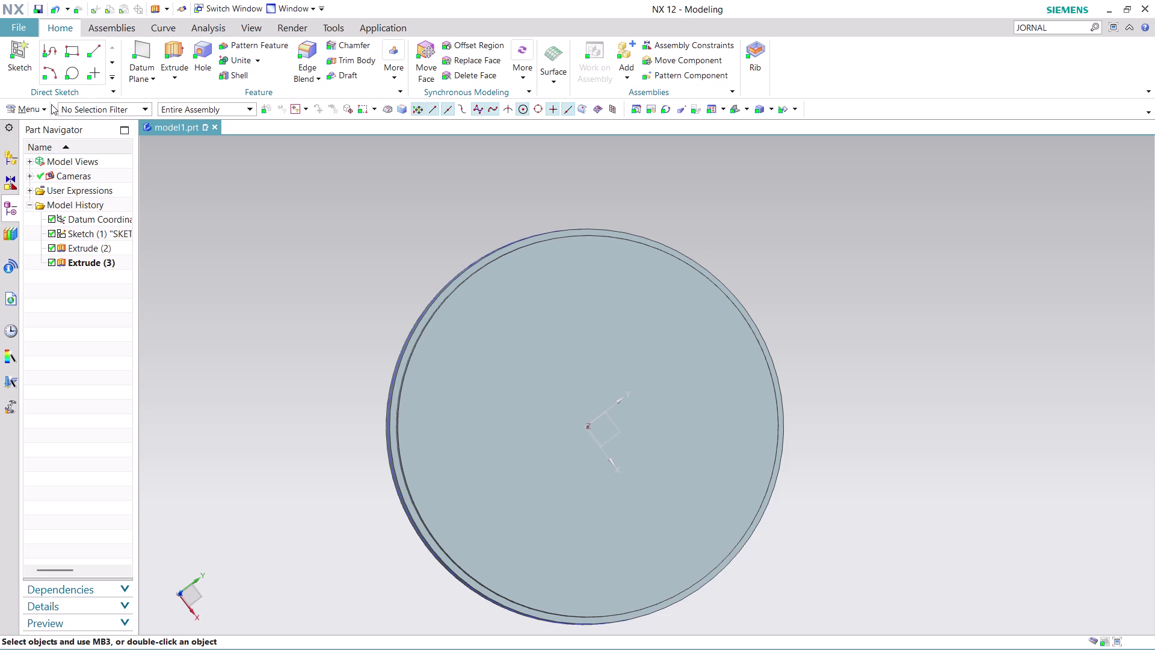
Create a sketch in task environment on the proposed plane, with its origin at the disc centre.
click(38, 110)
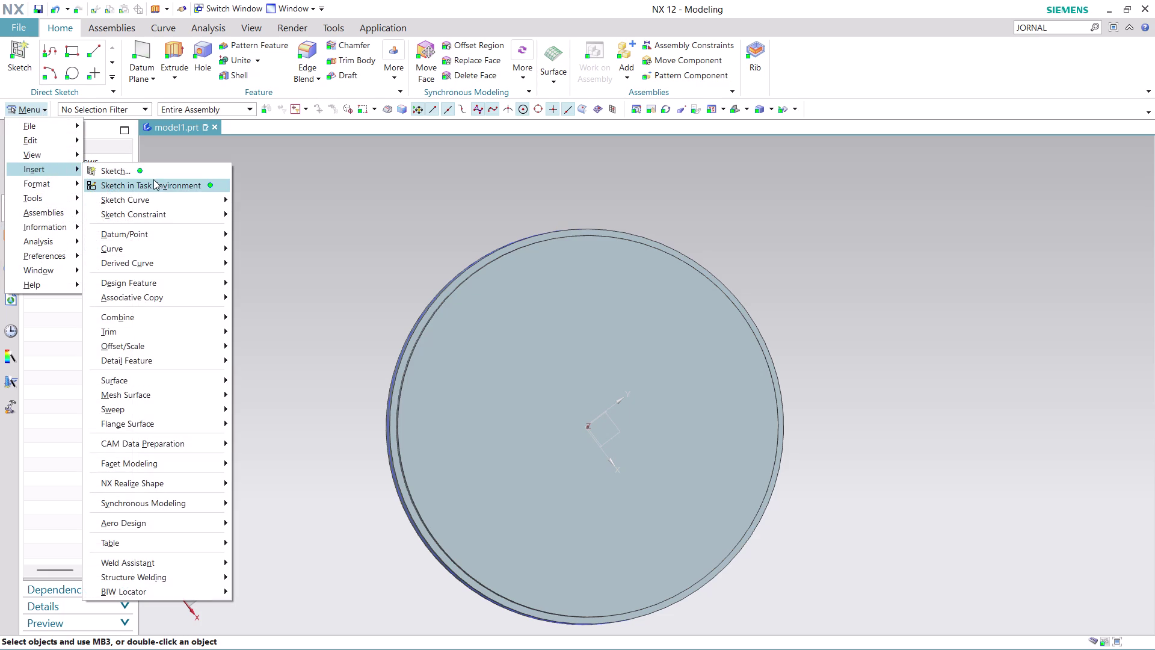
click(162, 185)
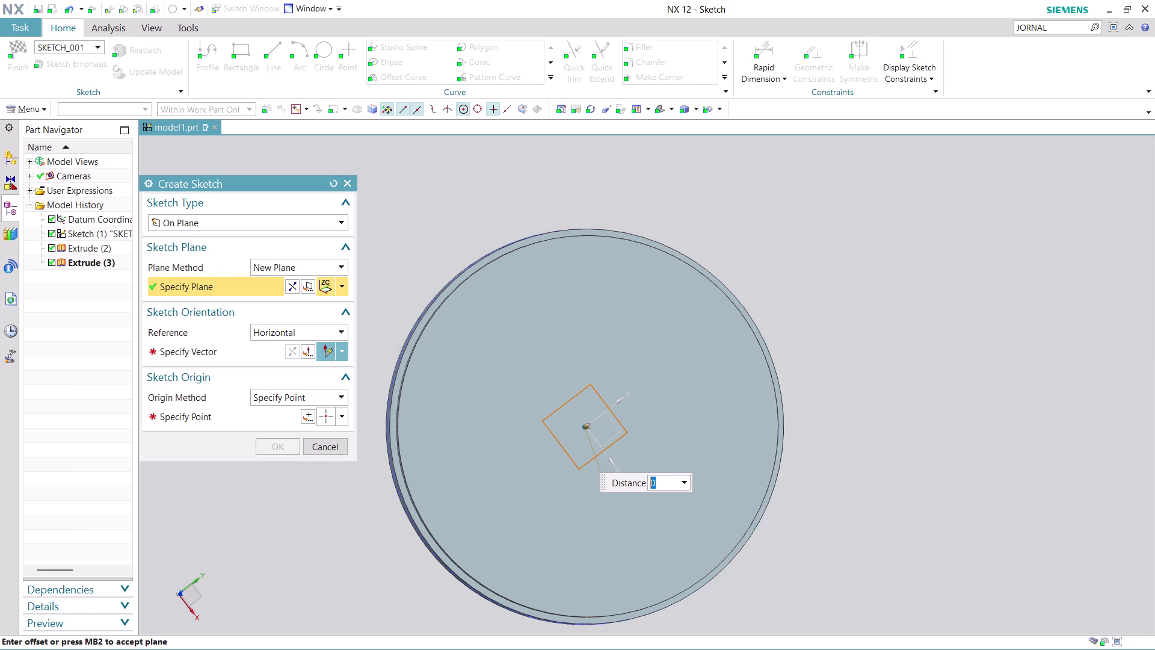
click(227, 343)
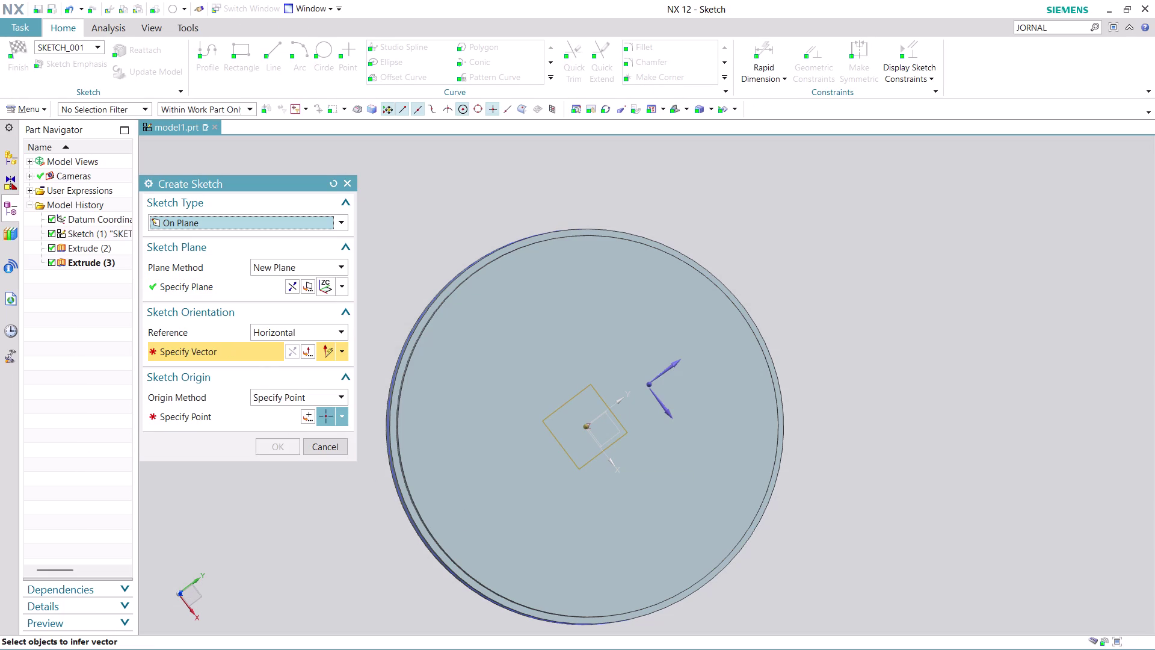
click(679, 365)
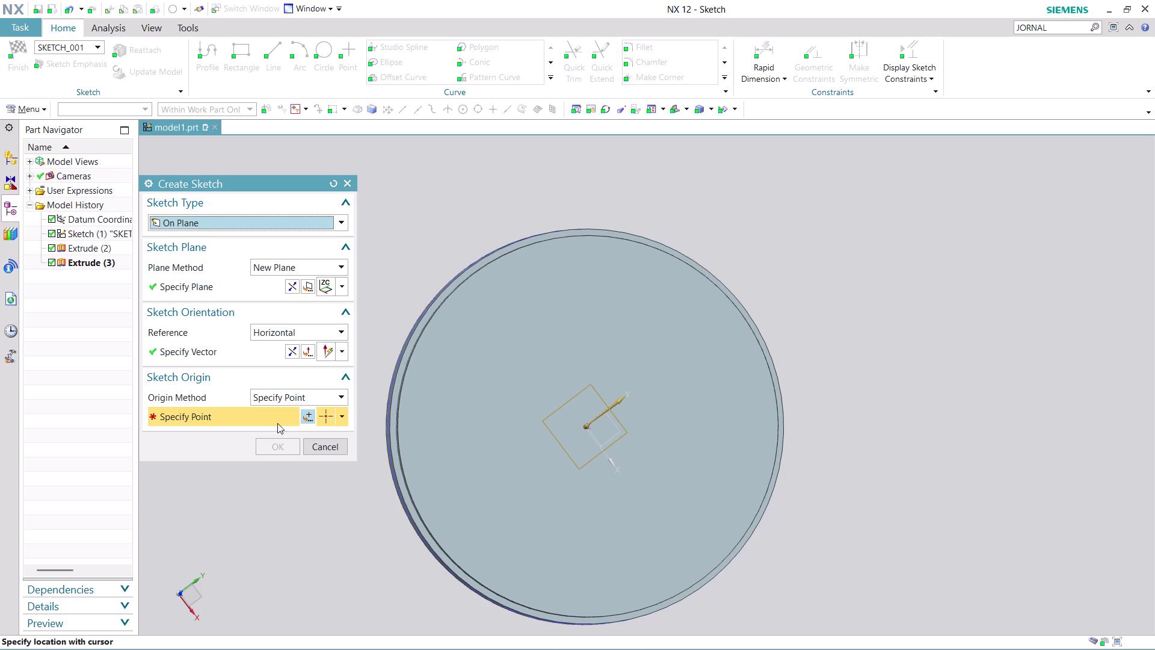
click(310, 415)
click(280, 434)
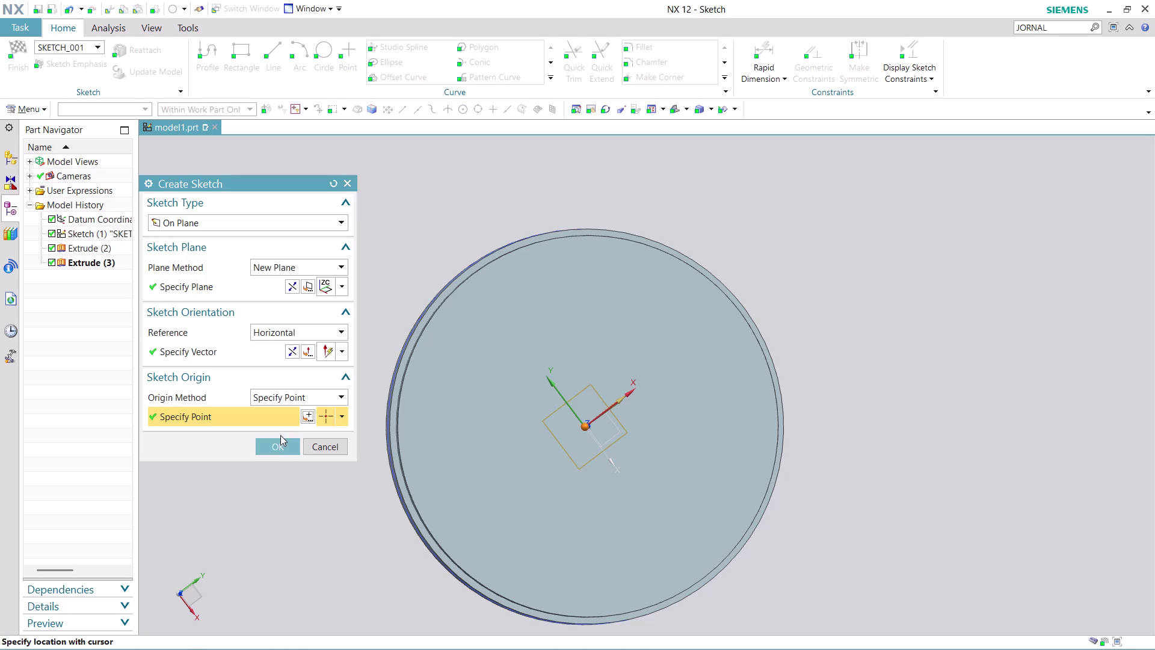
click(277, 442)
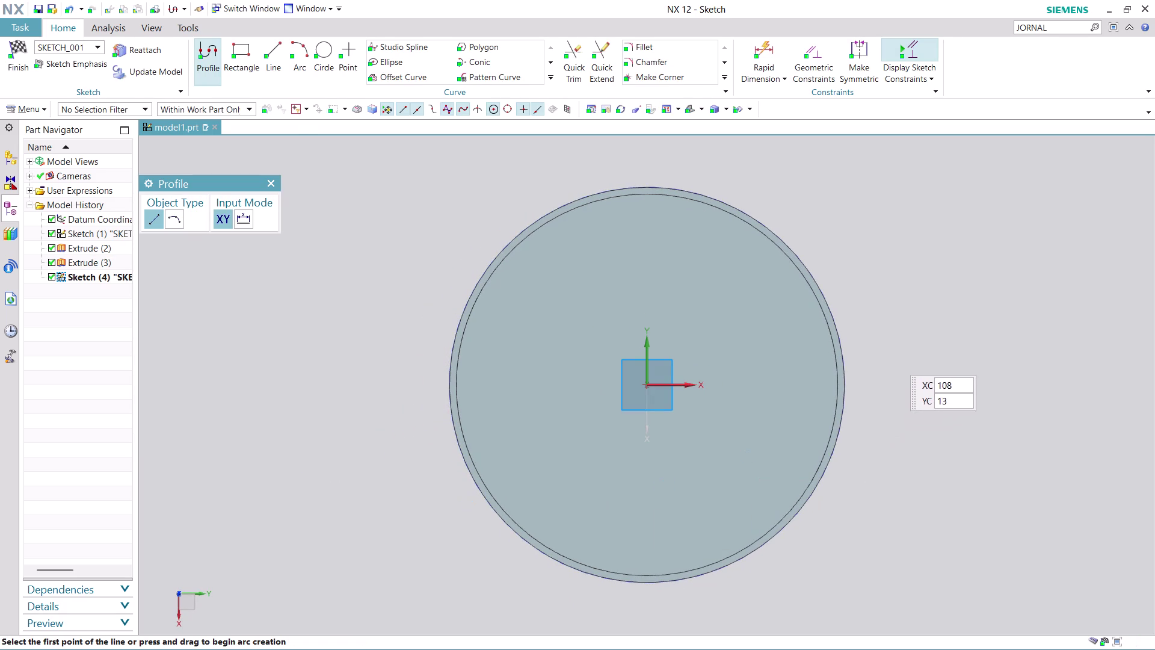
Look around the empty sketch, then finish it and return to modeling.
scroll(up, 3)
scroll(up, 3)
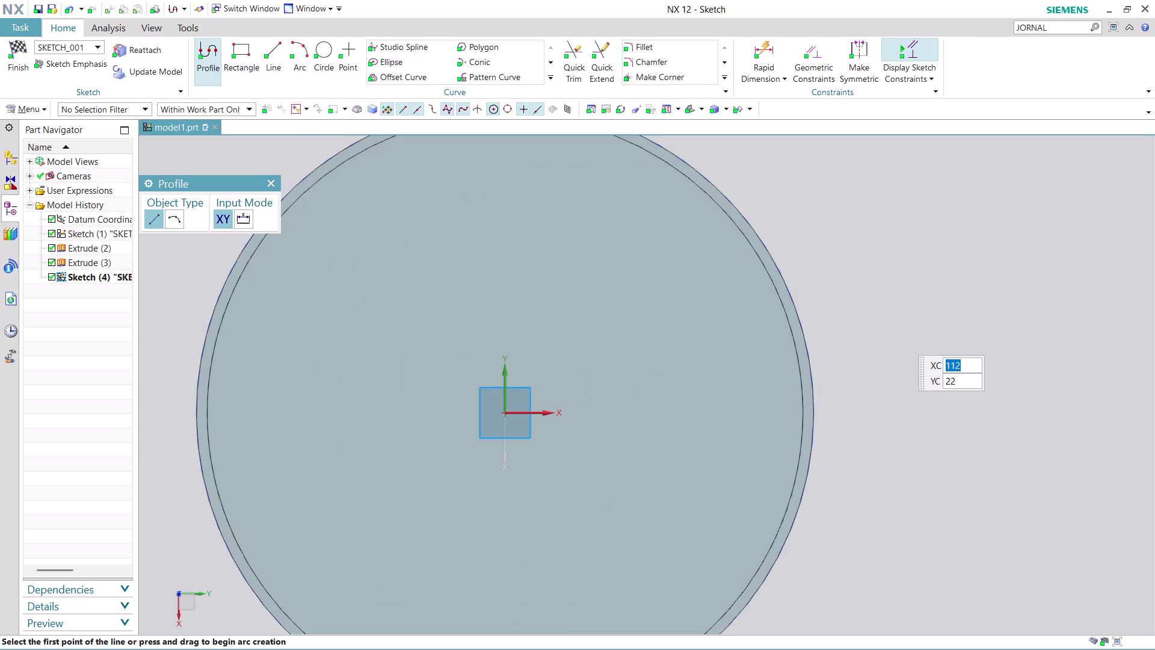
scroll(down, 3)
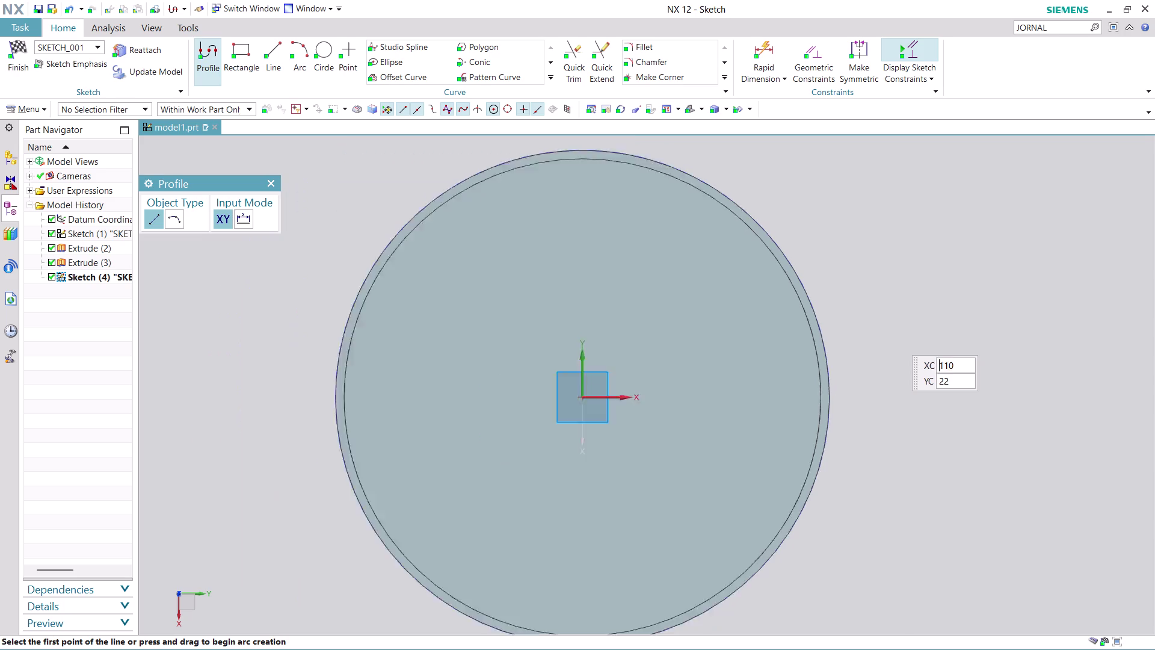
scroll(down, 3)
middle_click(907, 448)
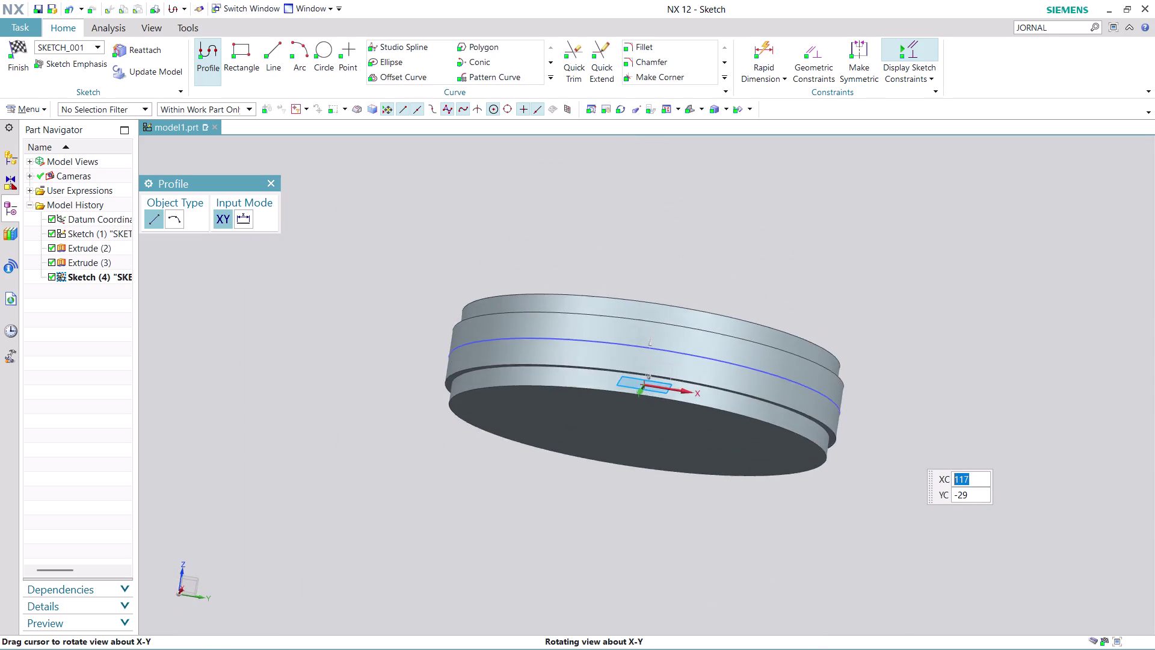
key(ctrl+z)
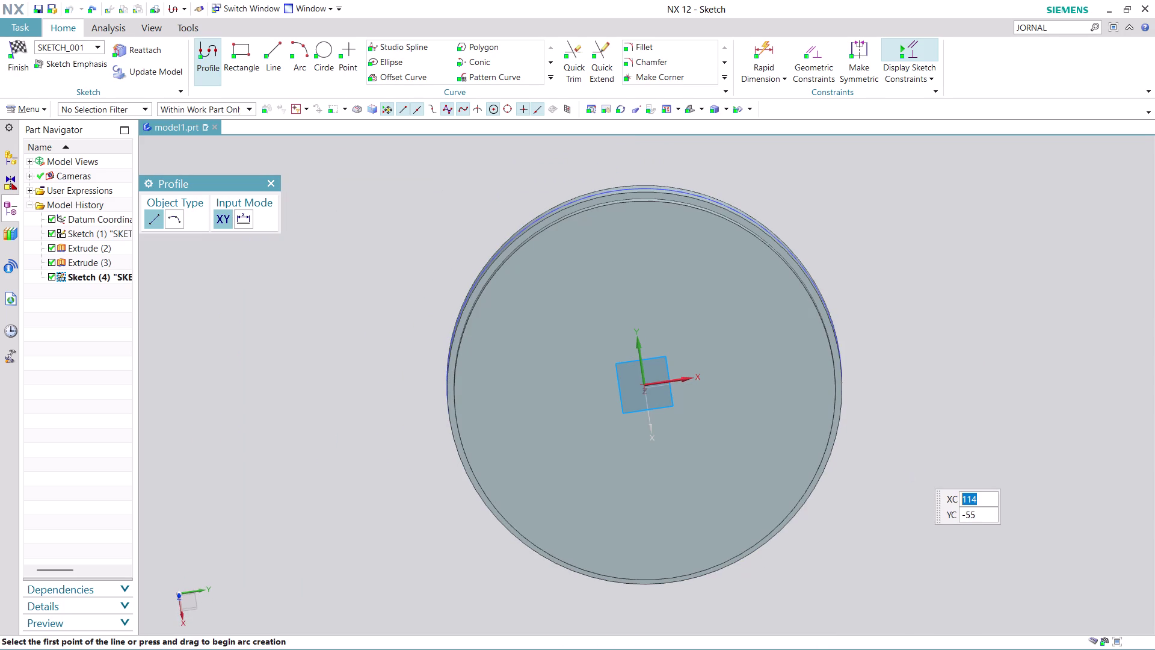
key(ctrl+z)
click(15, 68)
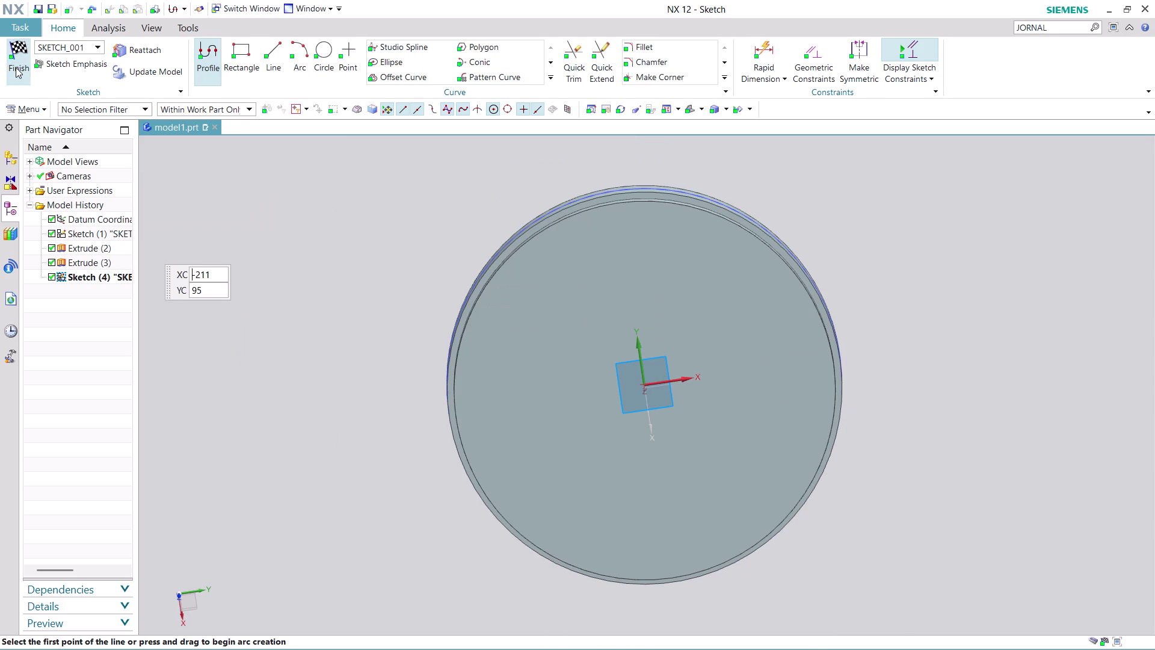
right_click(109, 282)
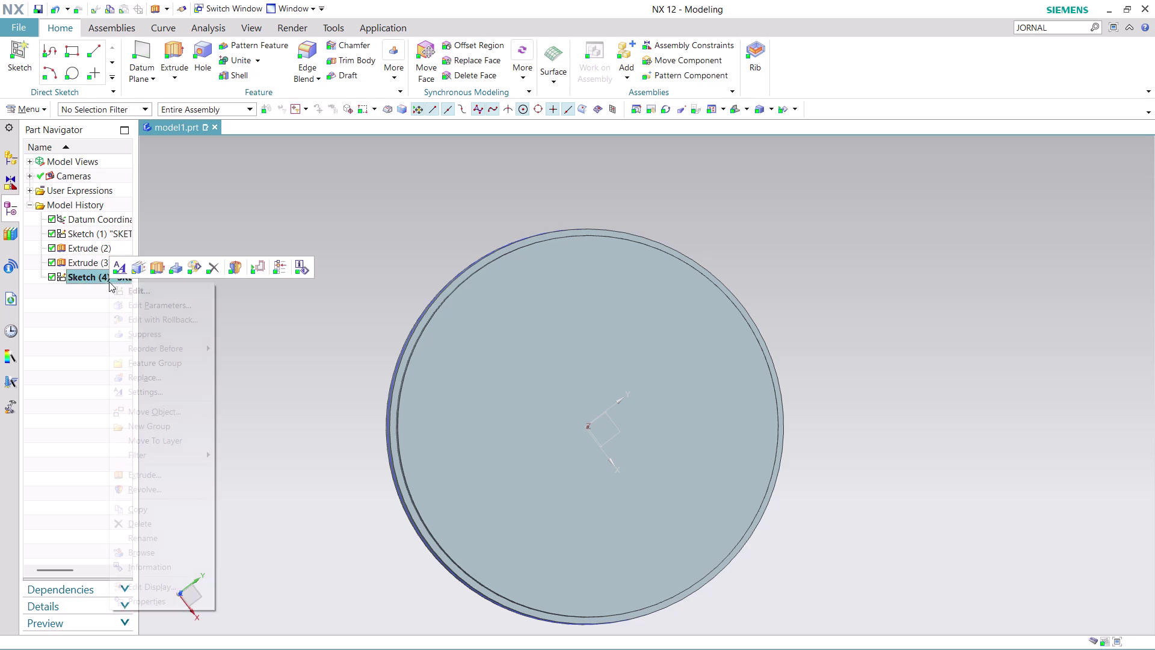
Delete the empty Sketch (4) and create a new sketch on the disc face using the Inferred plane method.
click(153, 519)
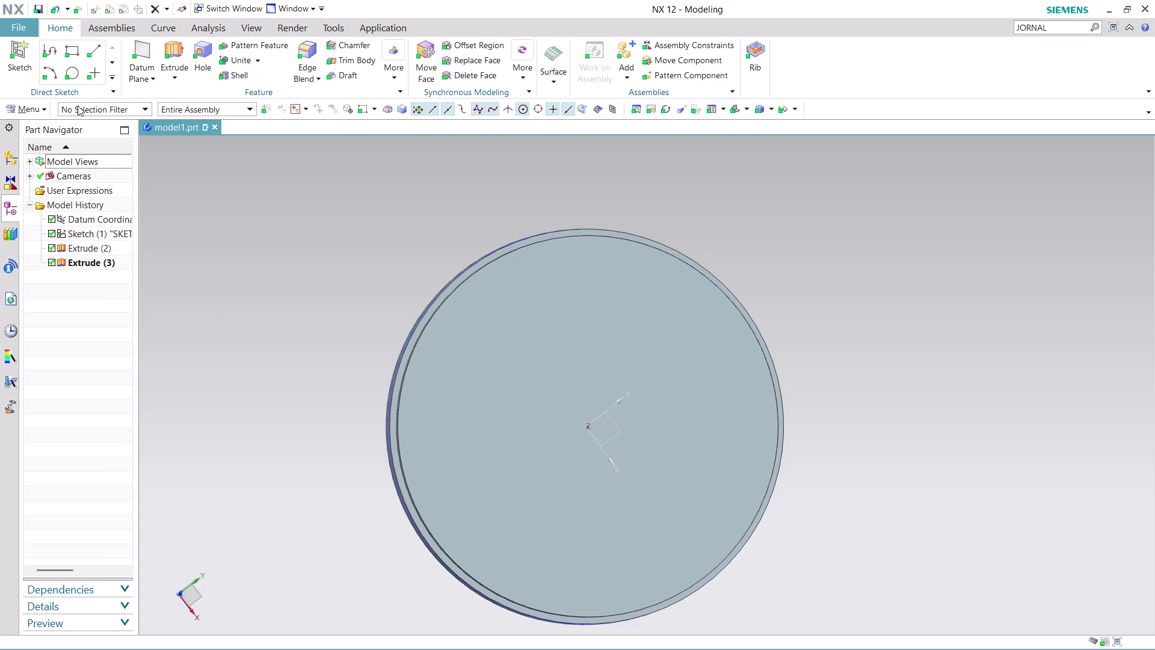
click(31, 106)
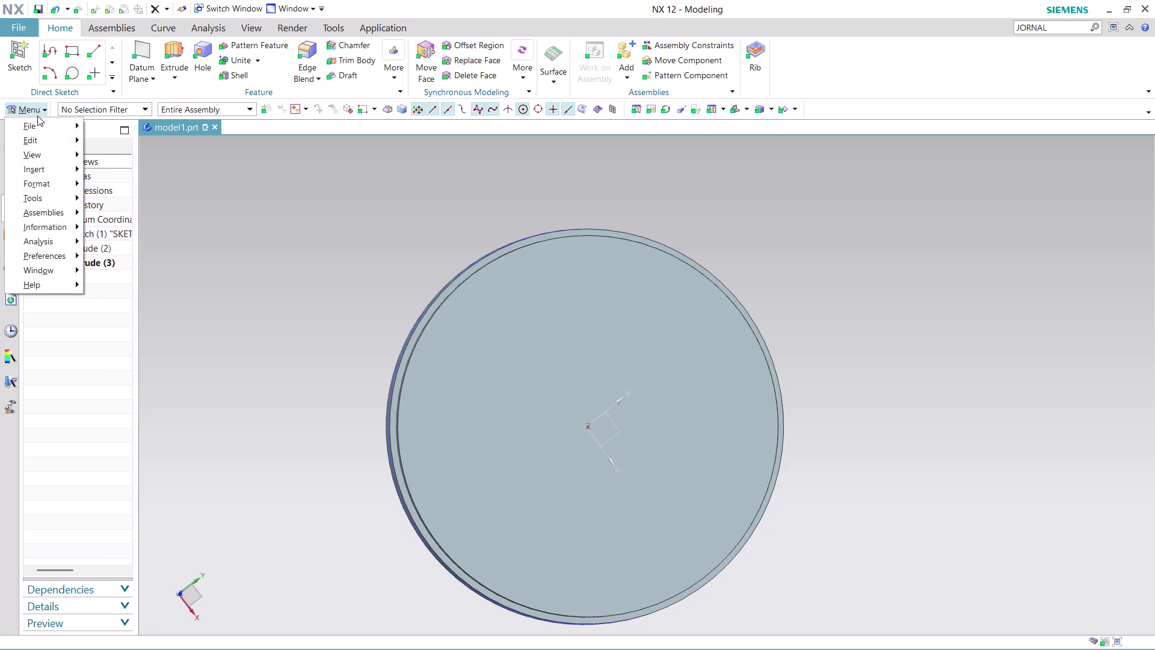
click(157, 183)
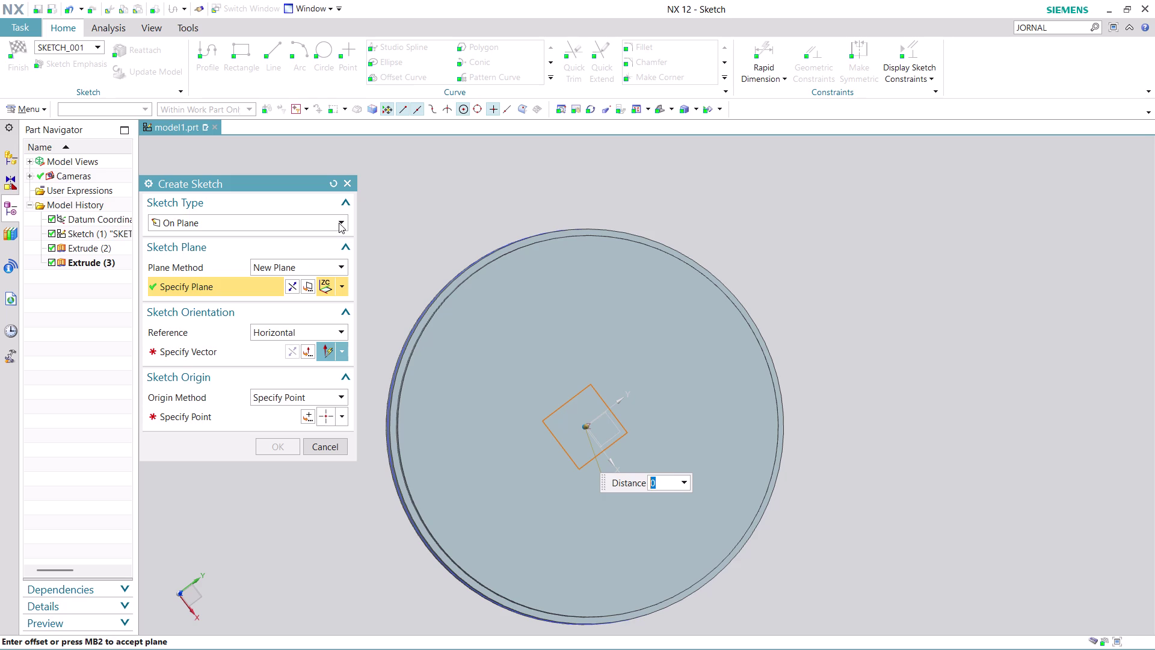
click(346, 263)
click(309, 283)
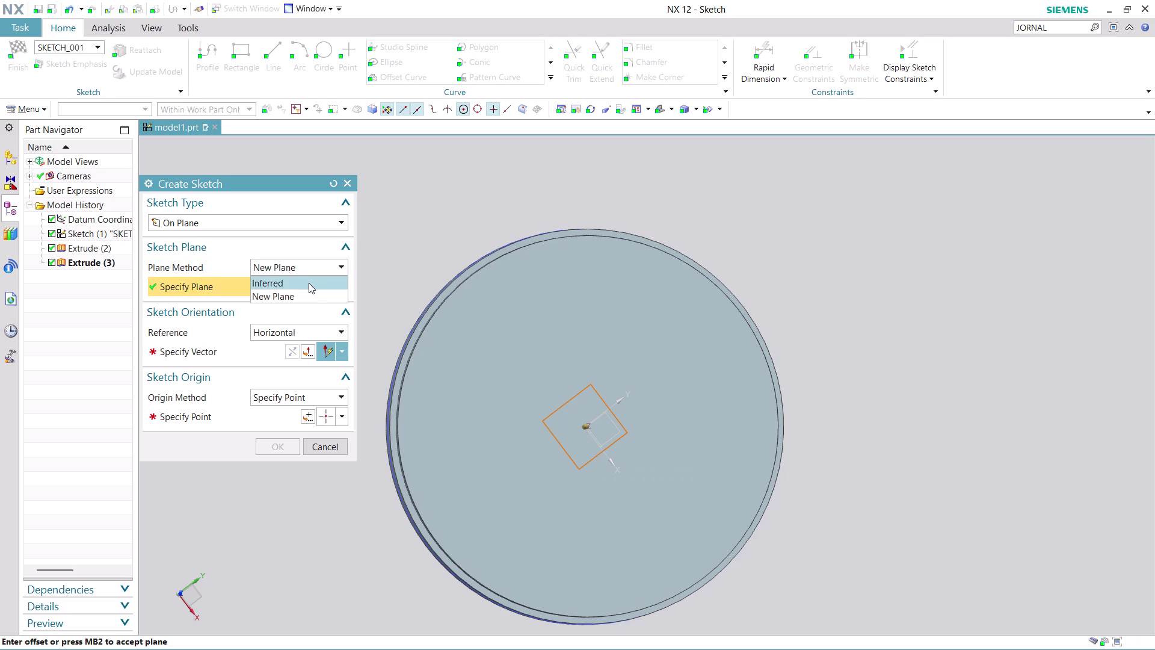
click(517, 395)
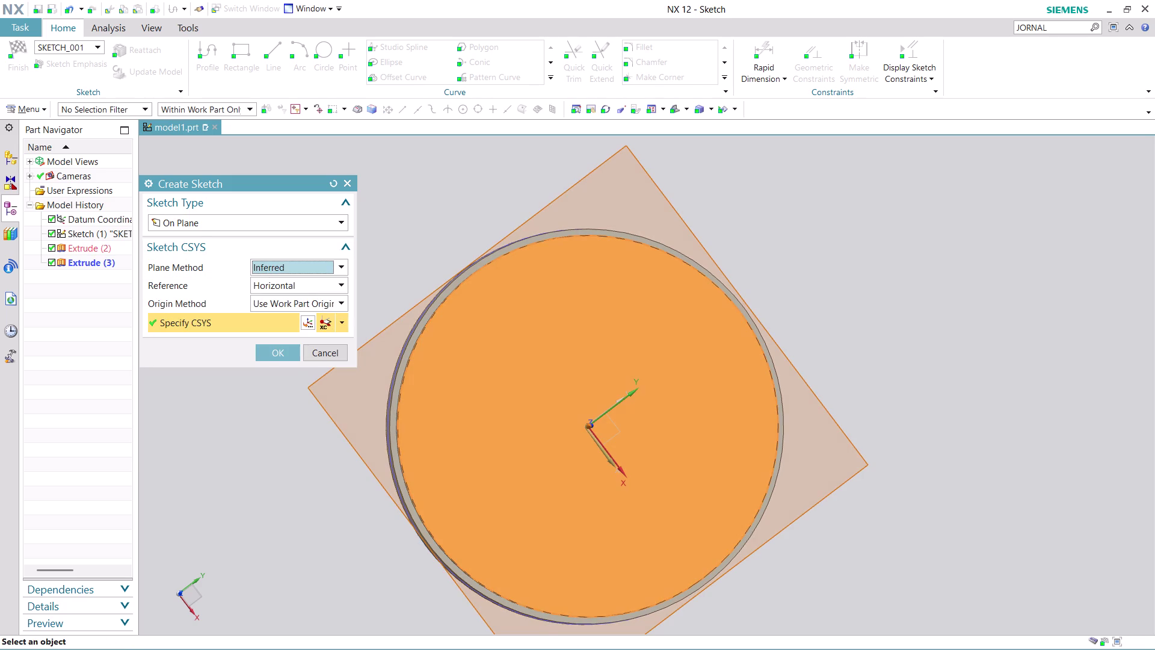
click(288, 352)
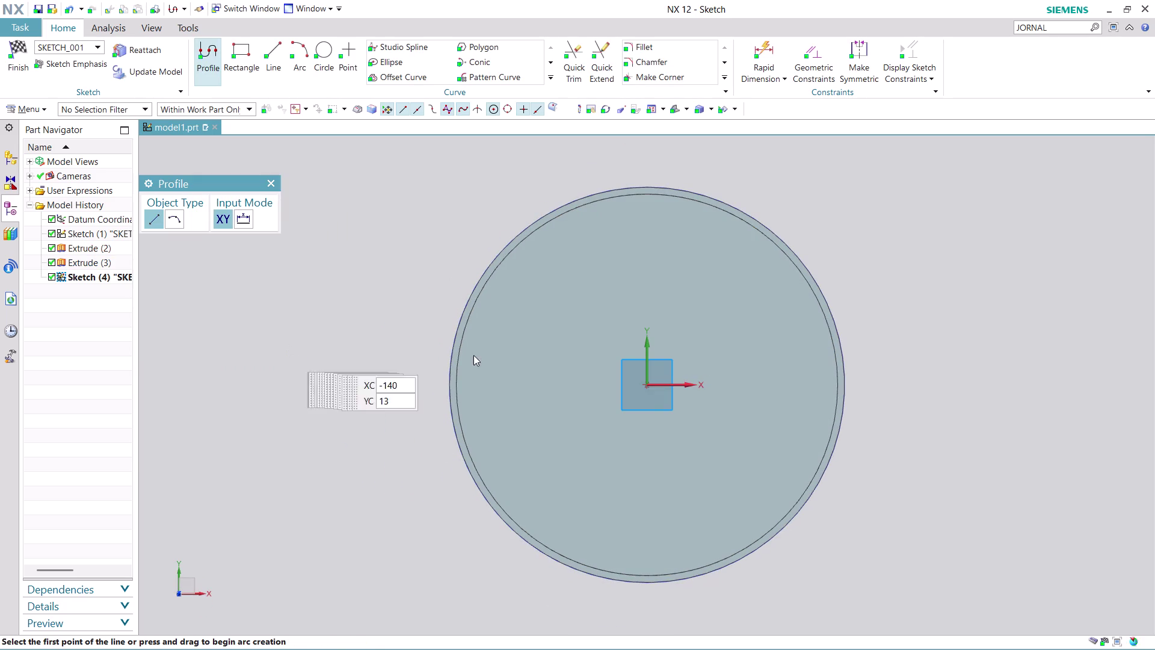
Zoom in and start a single straight line with its first point left of the disc.
scroll(up, 3)
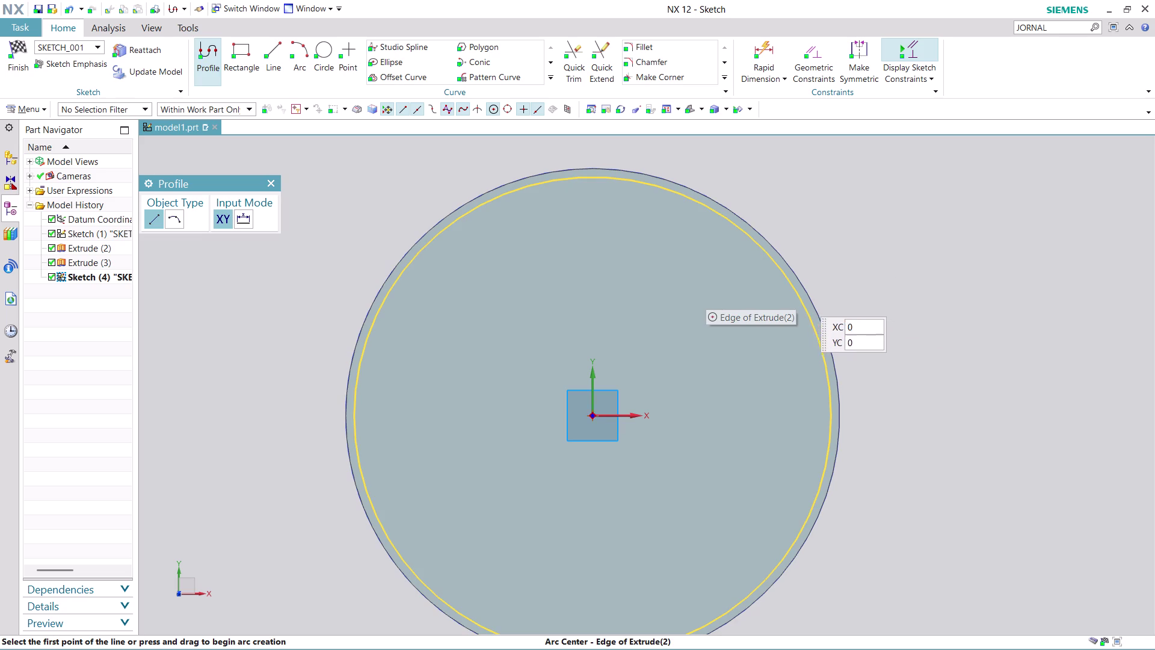
click(274, 50)
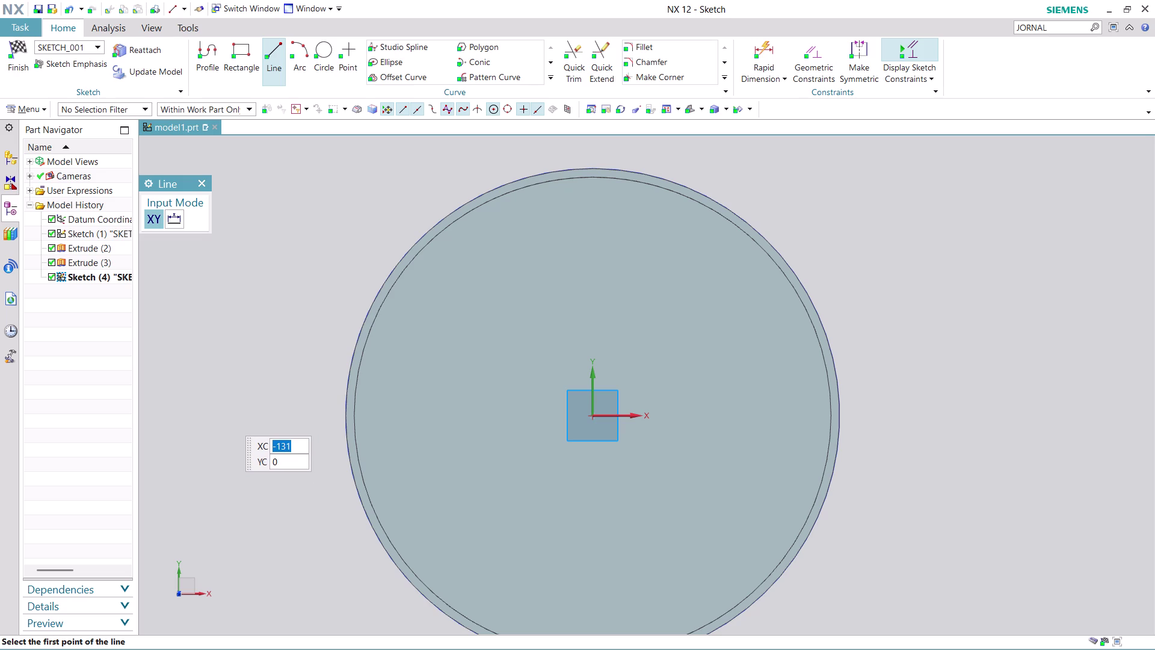
click(226, 416)
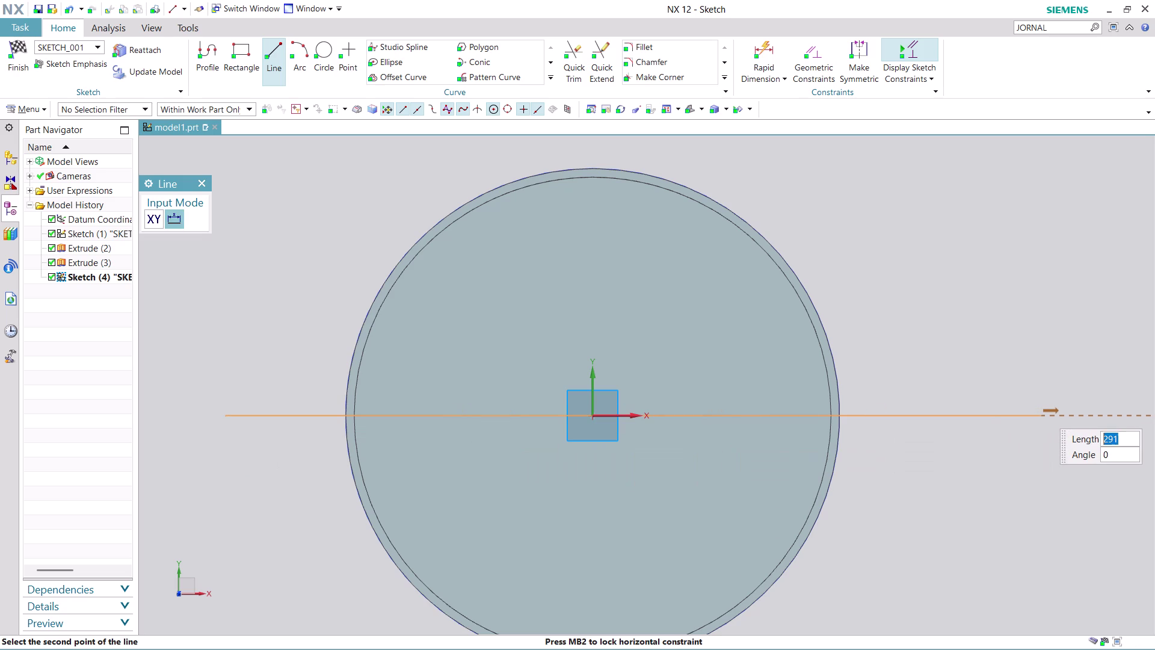
End the first horizontal line right of the disc and convert it to a reference line.
click(1040, 408)
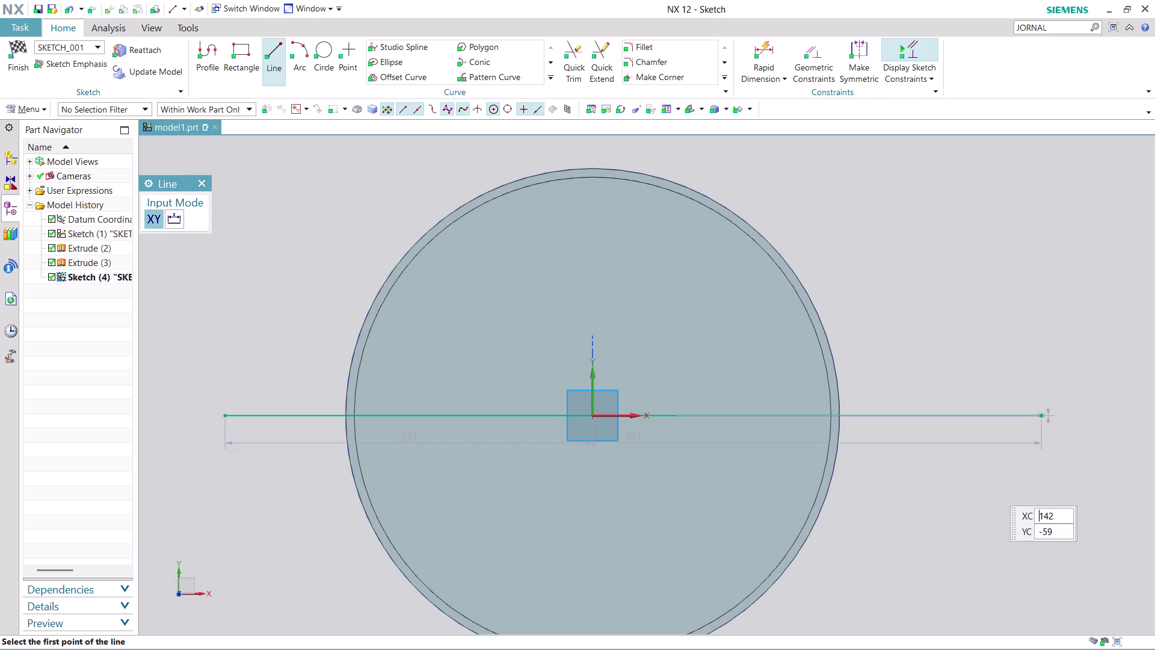
key(Escape)
key(Escape)
key(Escape)
key(Escape)
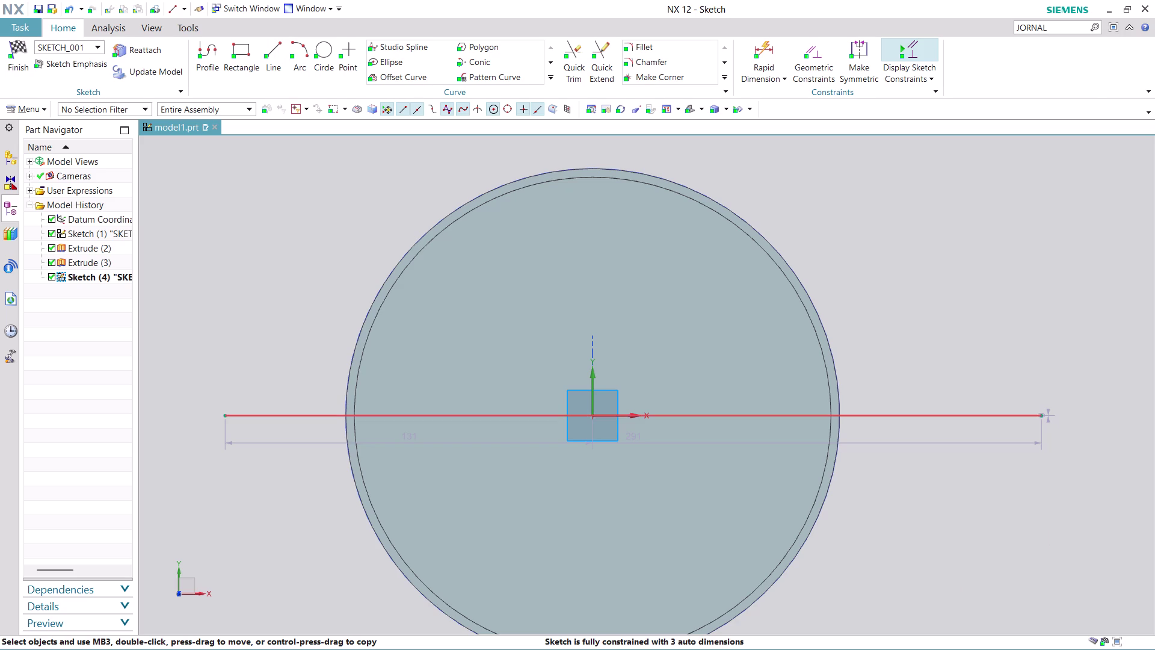
right_click(946, 415)
click(1012, 195)
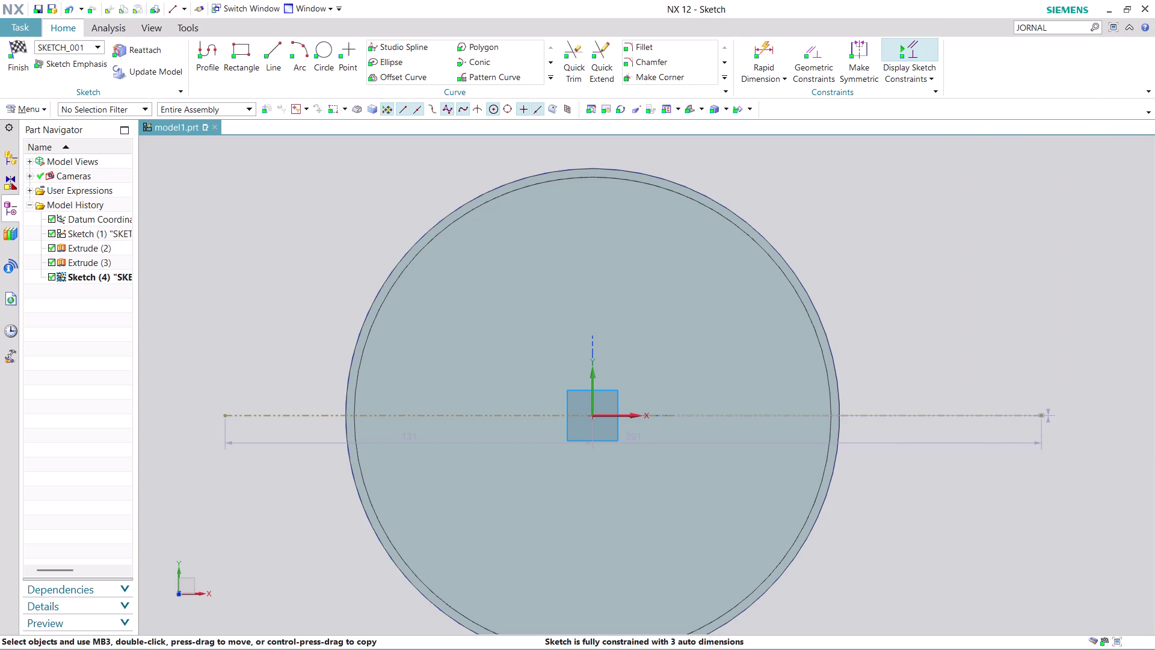
Draw a second horizontal line below, convert it to reference, and edit its offset dimension.
click(278, 48)
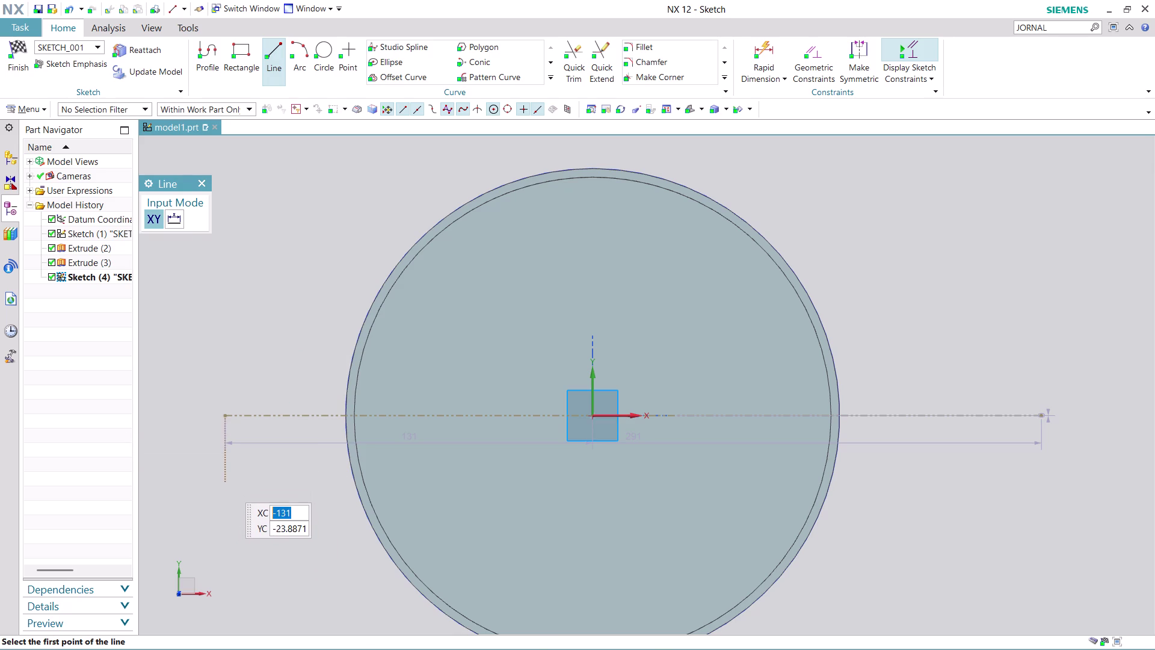
click(226, 483)
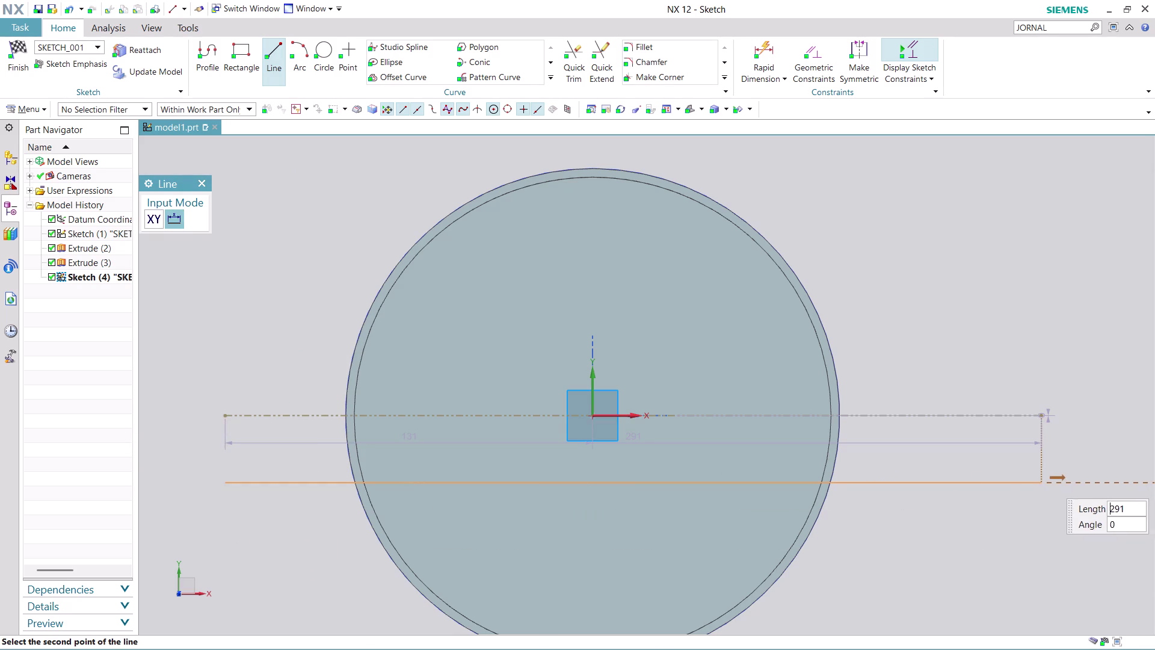
click(1041, 483)
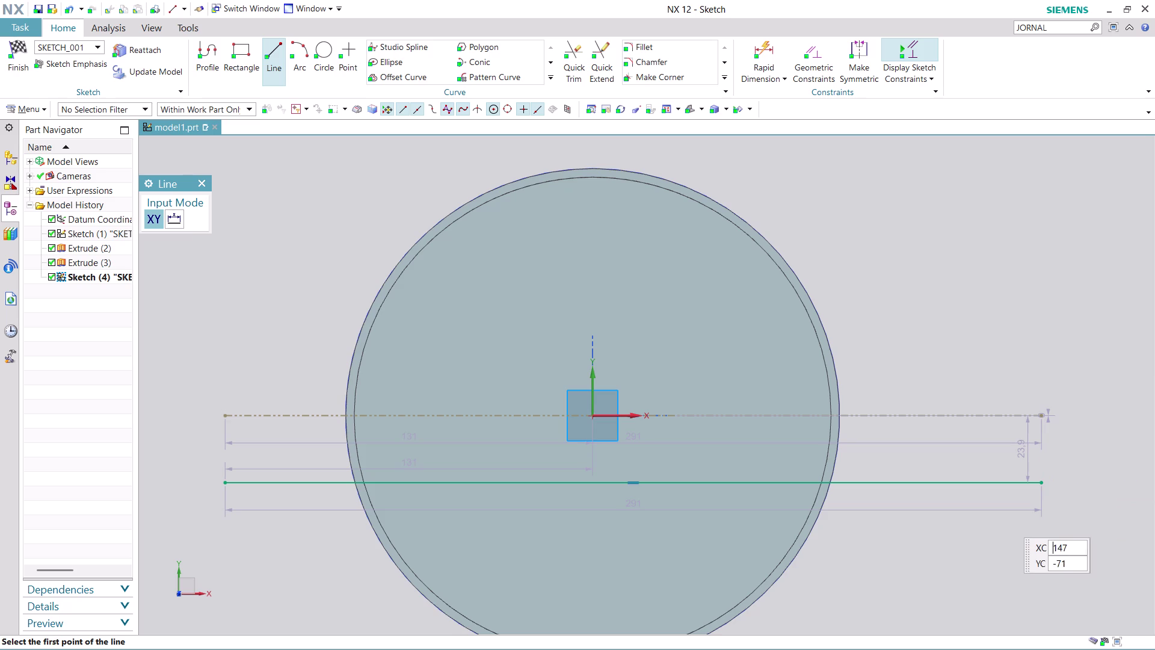
key(Escape)
key(Escape)
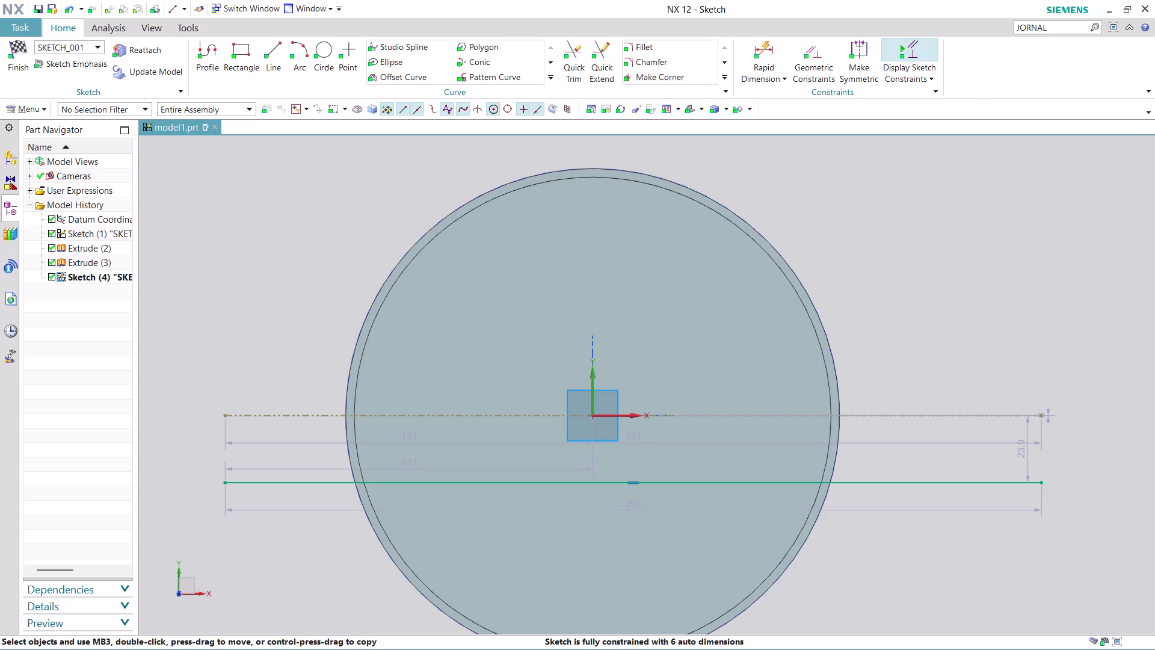
right_click(928, 483)
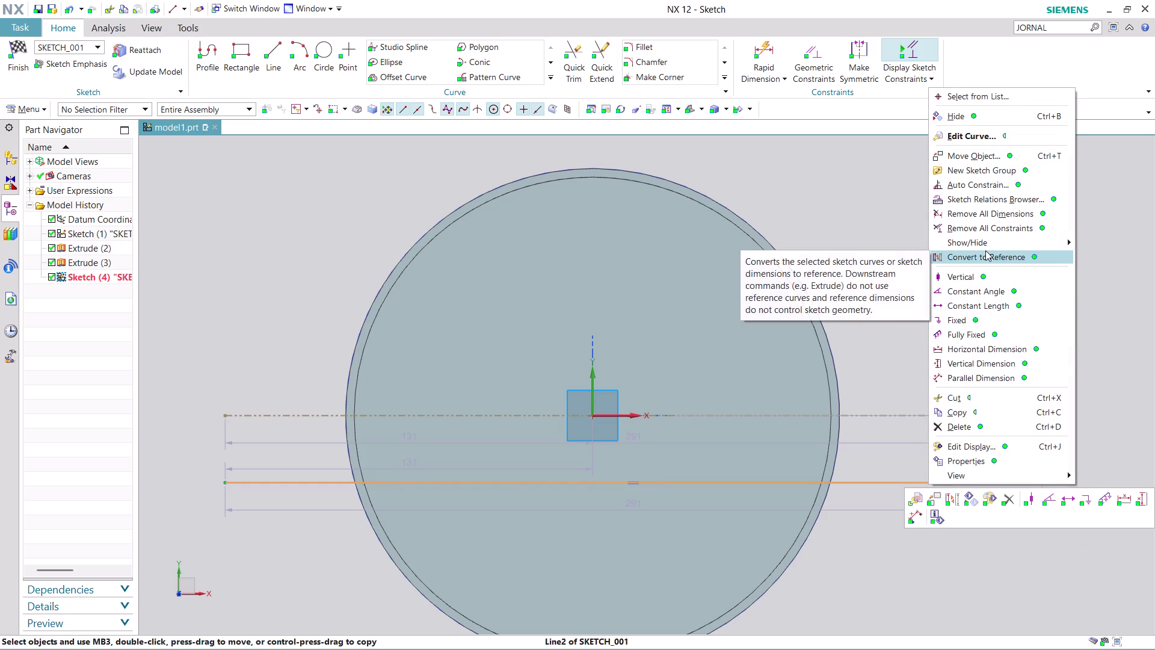
click(985, 250)
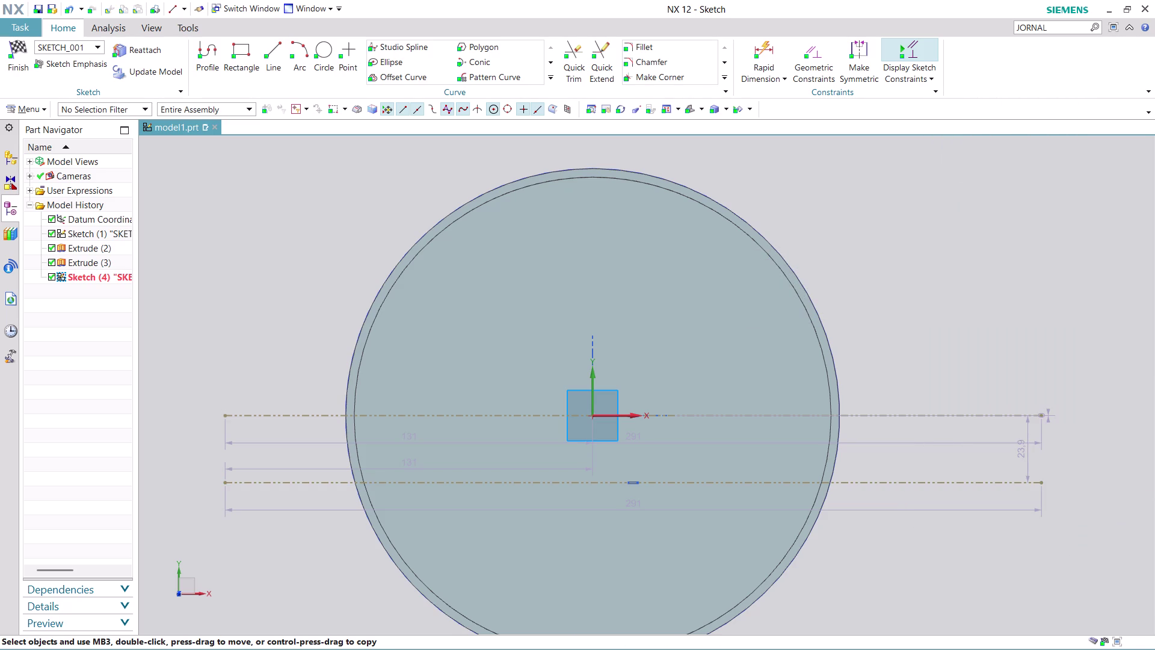
drag(1027, 450, 1090, 437)
double_click(1097, 442)
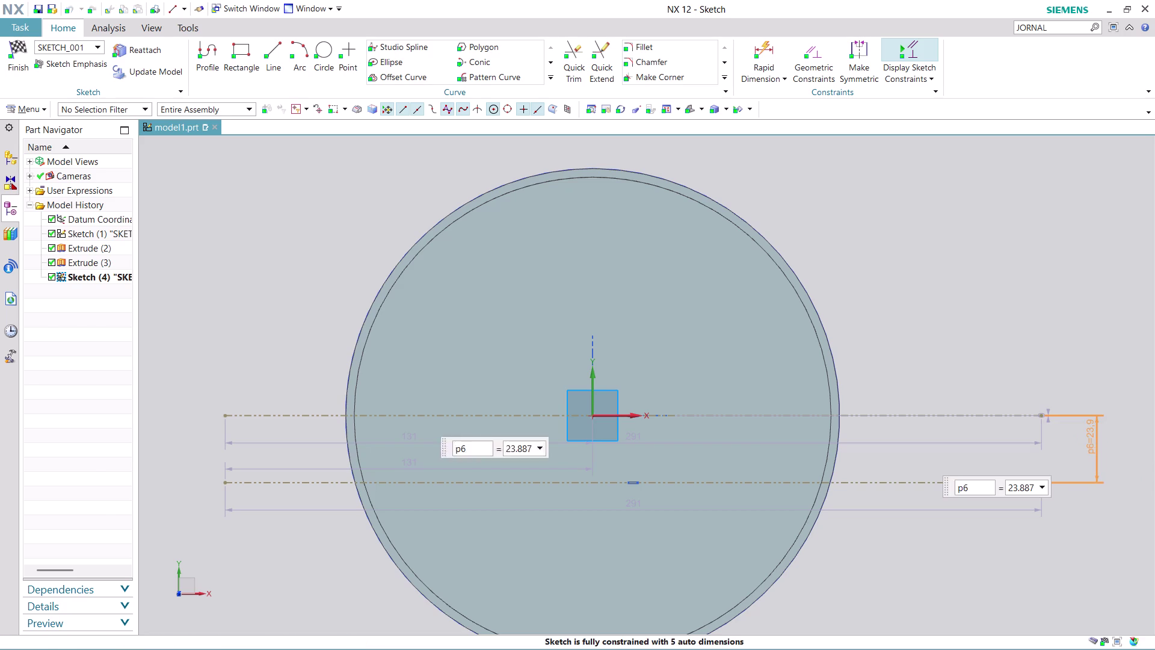
Change the 23.9 mm offset dimension between the horizontal reference lines to 30 mm.
text(30)
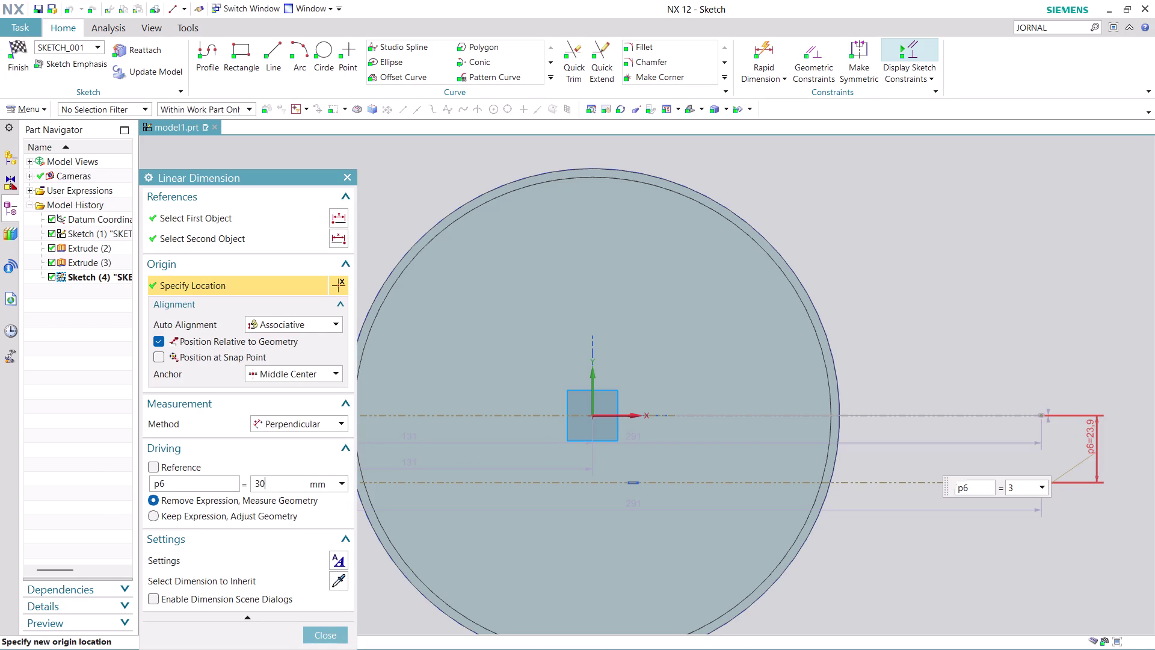
key(Return)
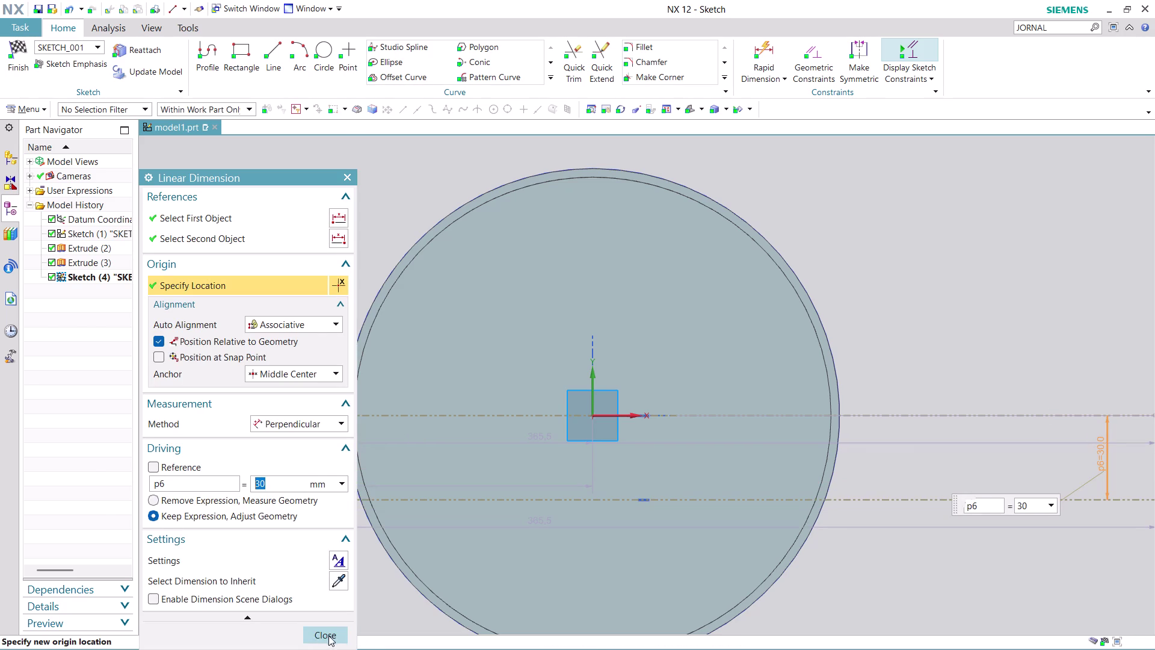
click(330, 634)
scroll(down, 3)
scroll(up, 3)
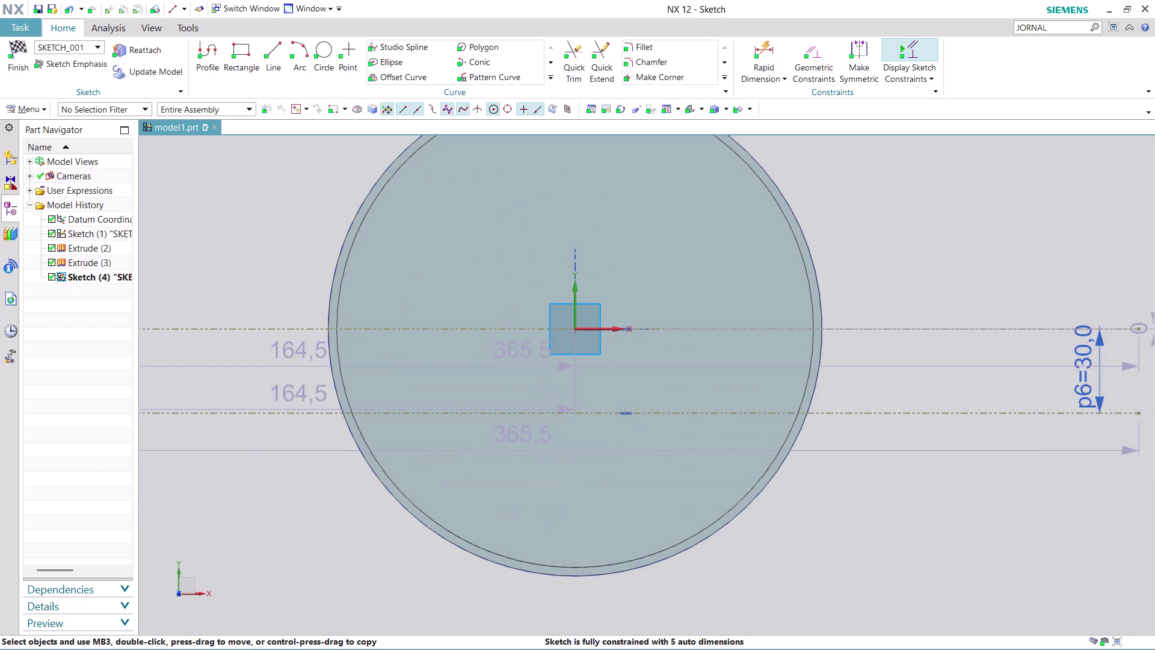
scroll(up, 3)
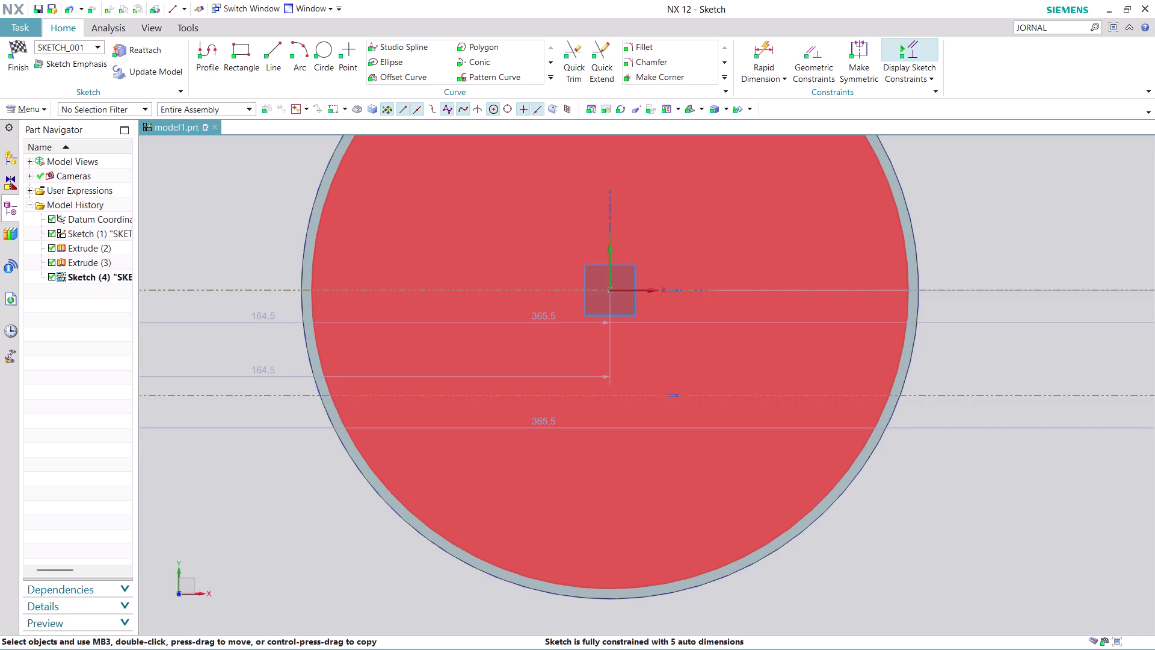
click(278, 48)
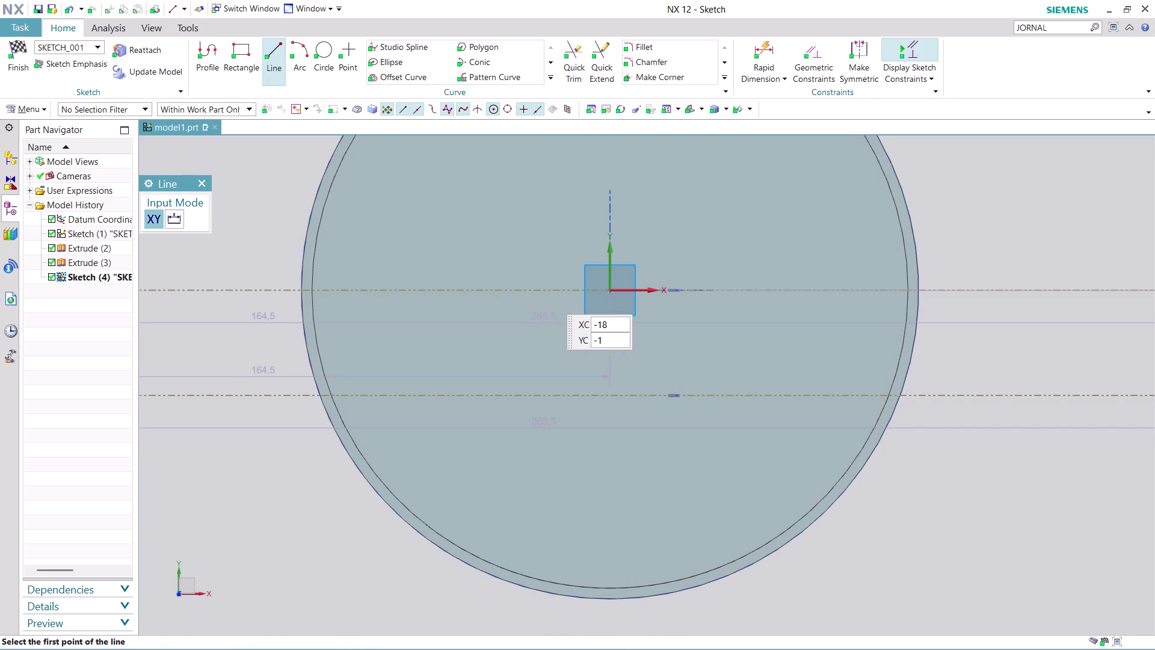
Draw a vertical line through the origin, past the disc, and convert it to a reference line.
scroll(down, 3)
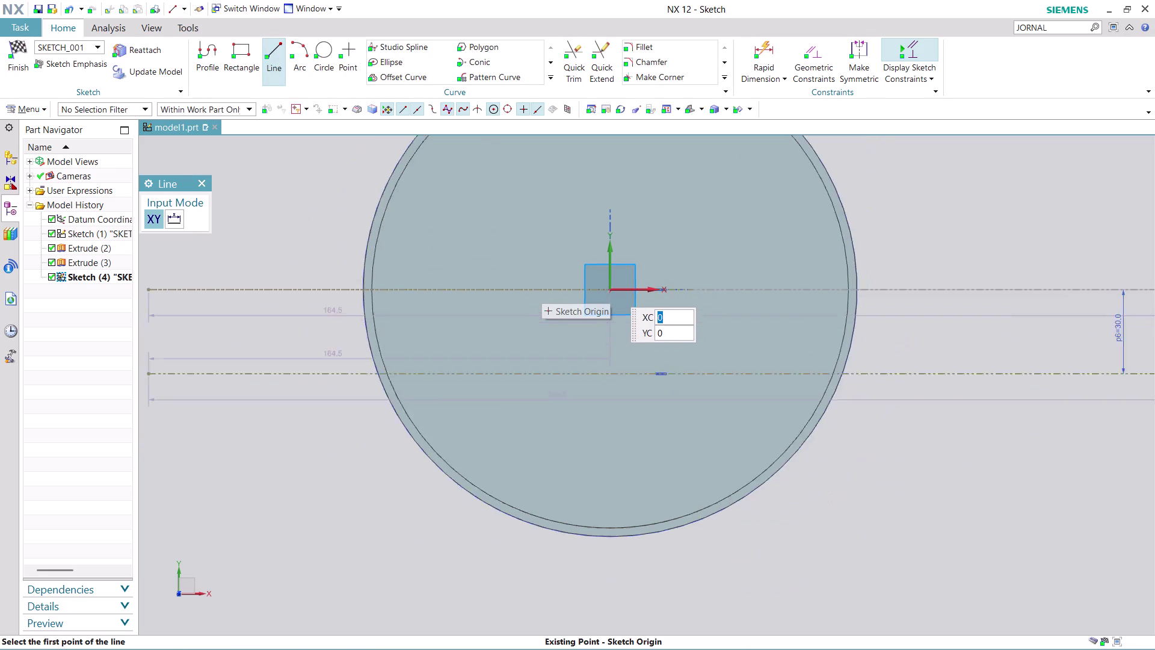
scroll(down, 3)
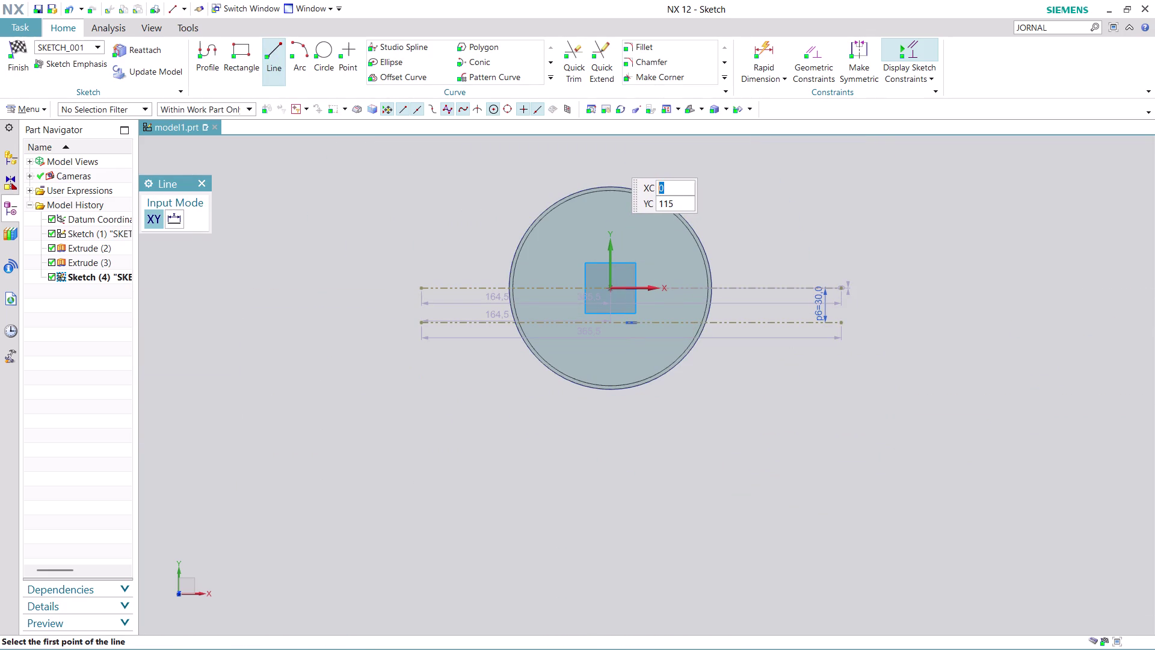
click(612, 157)
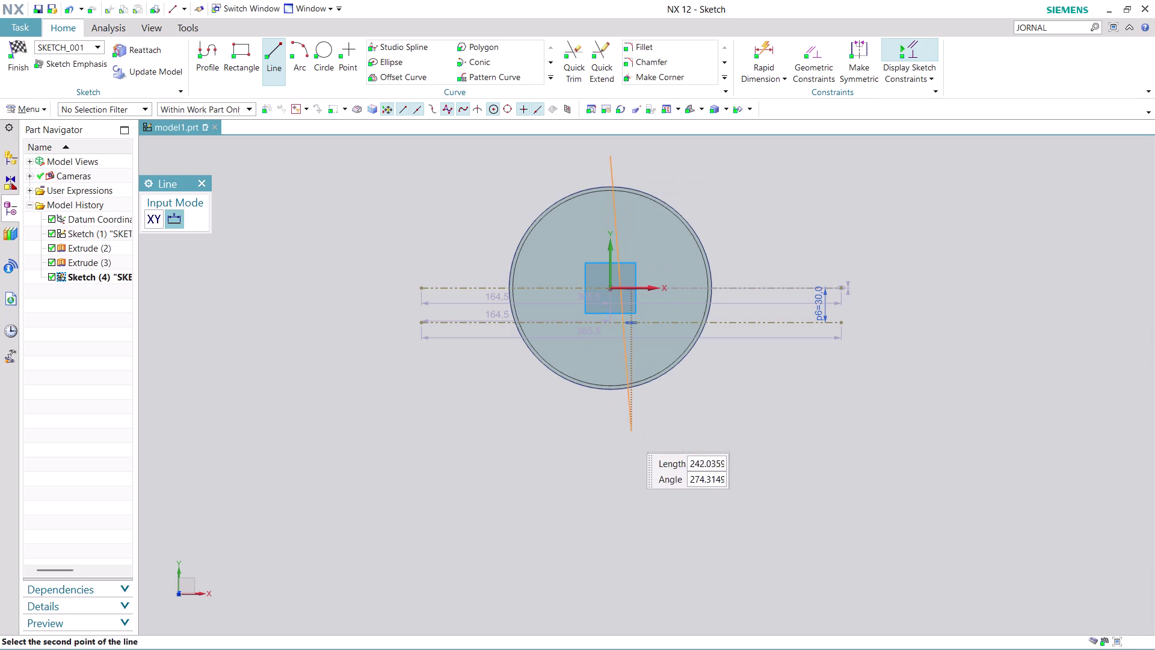
click(613, 468)
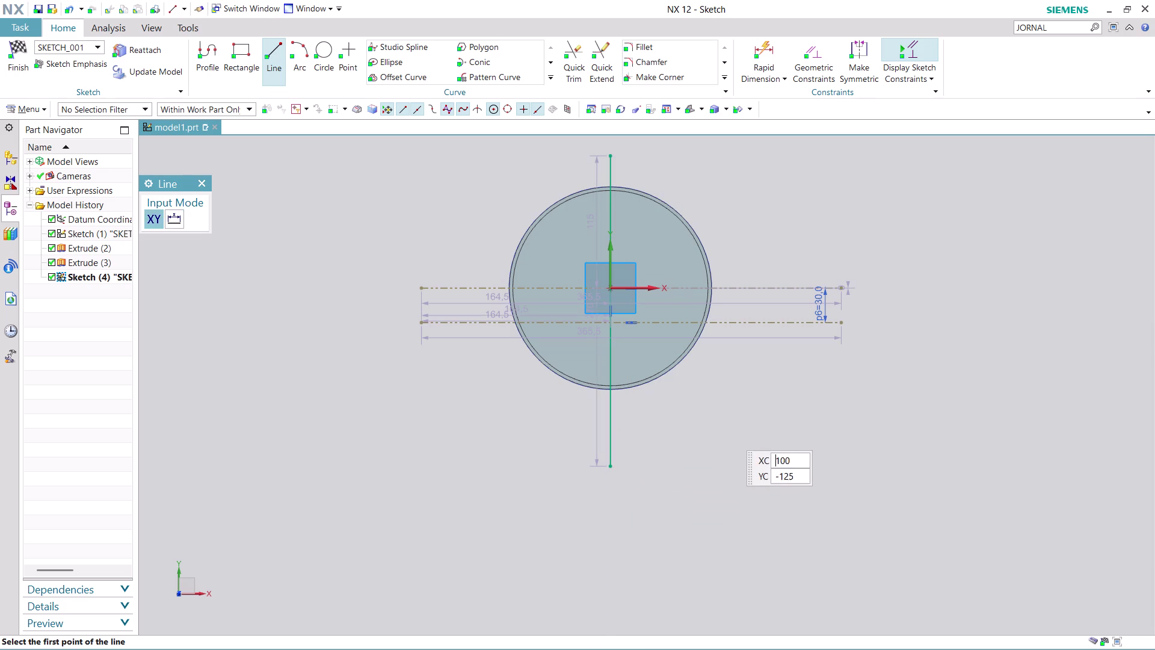
key(Escape)
key(Escape)
right_click(607, 420)
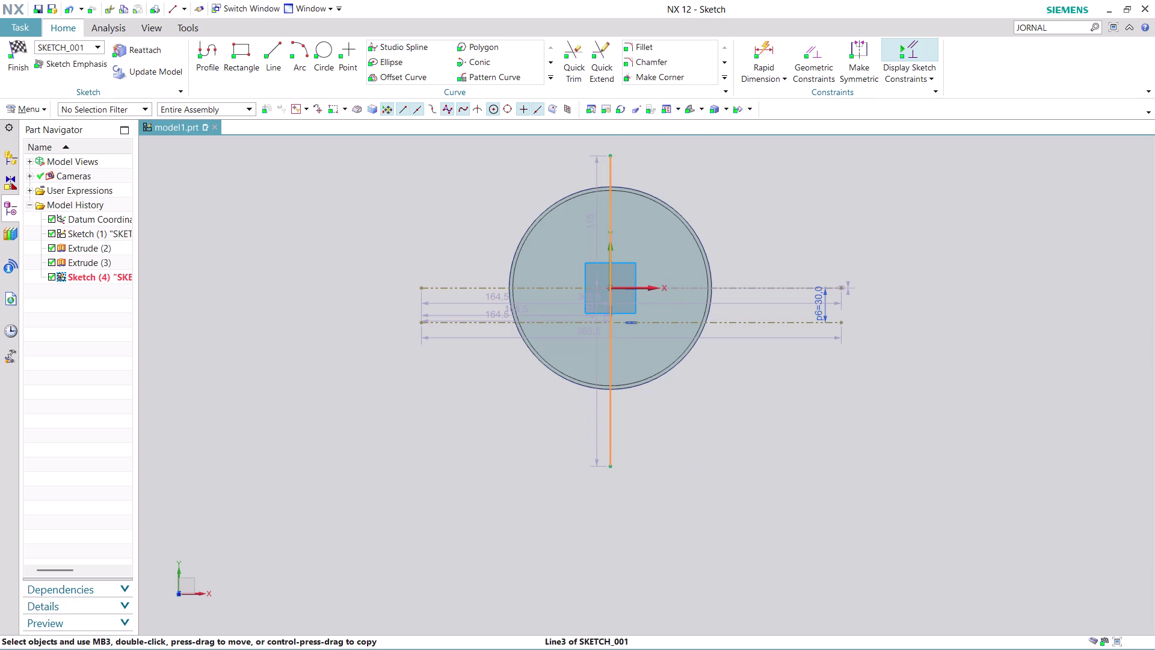
click(677, 196)
scroll(up, 3)
scroll(up, 3)
scroll(up, 3)
scroll(down, 3)
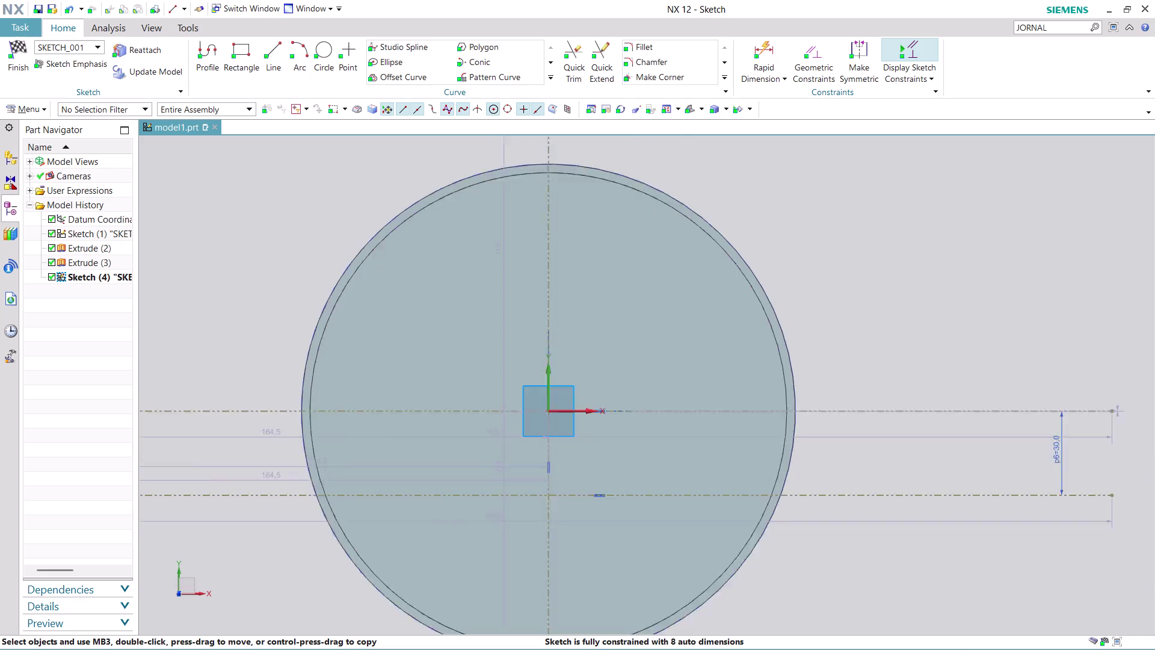
scroll(down, 3)
scroll(up, 3)
scroll(up, 3)
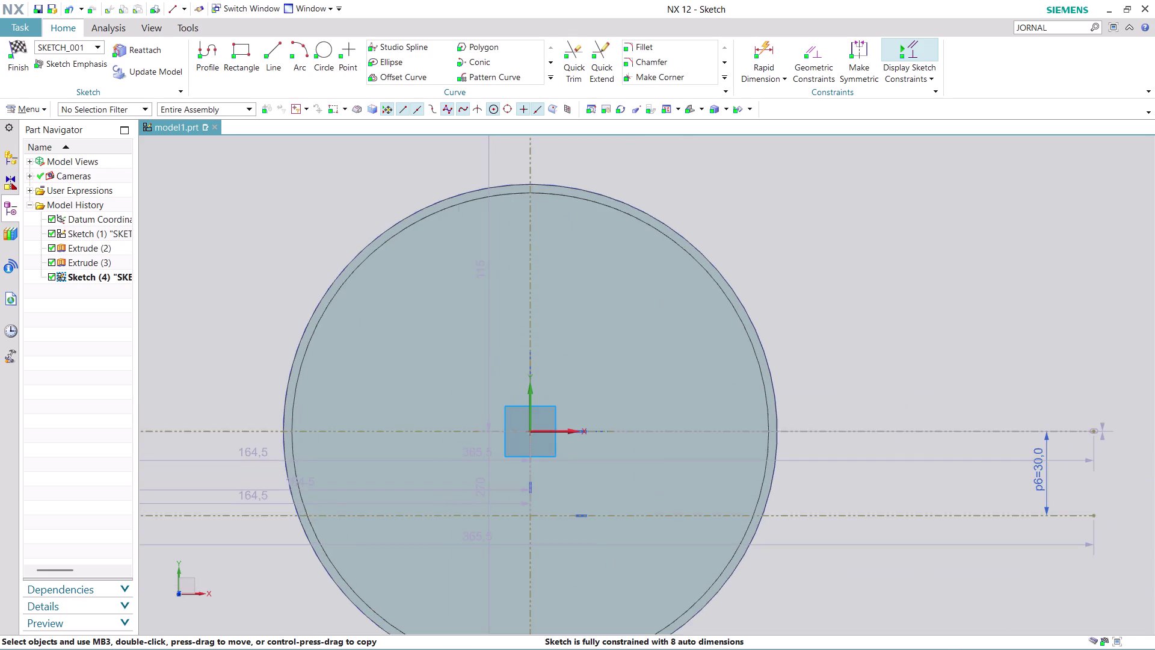
scroll(up, 3)
scroll(down, 3)
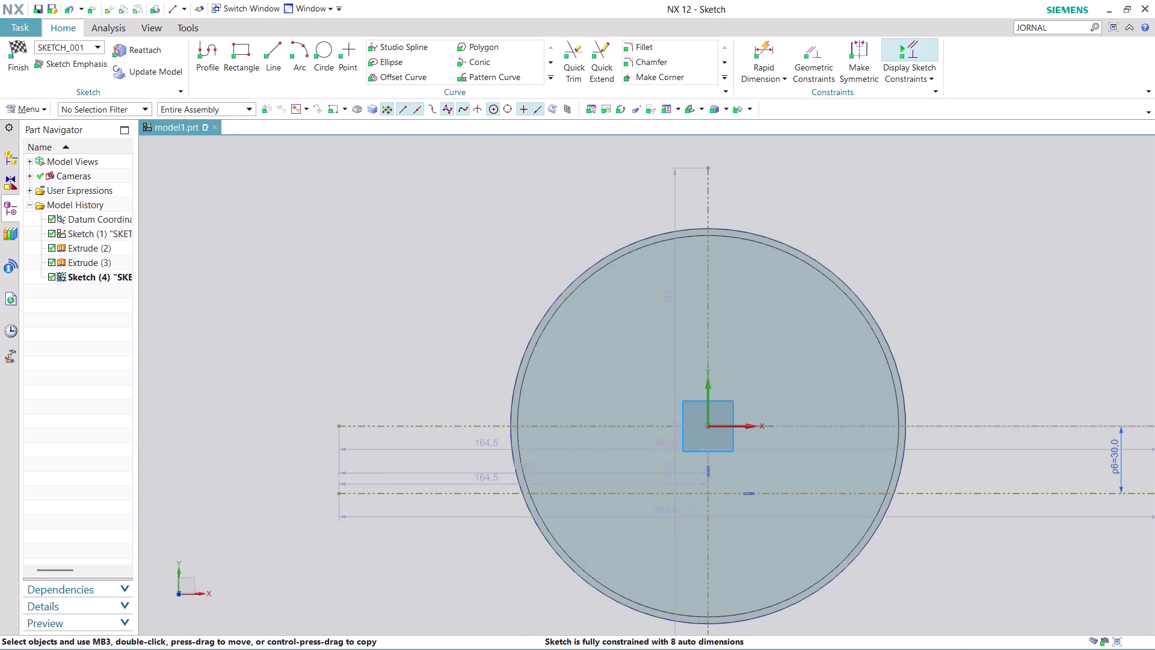
click(323, 53)
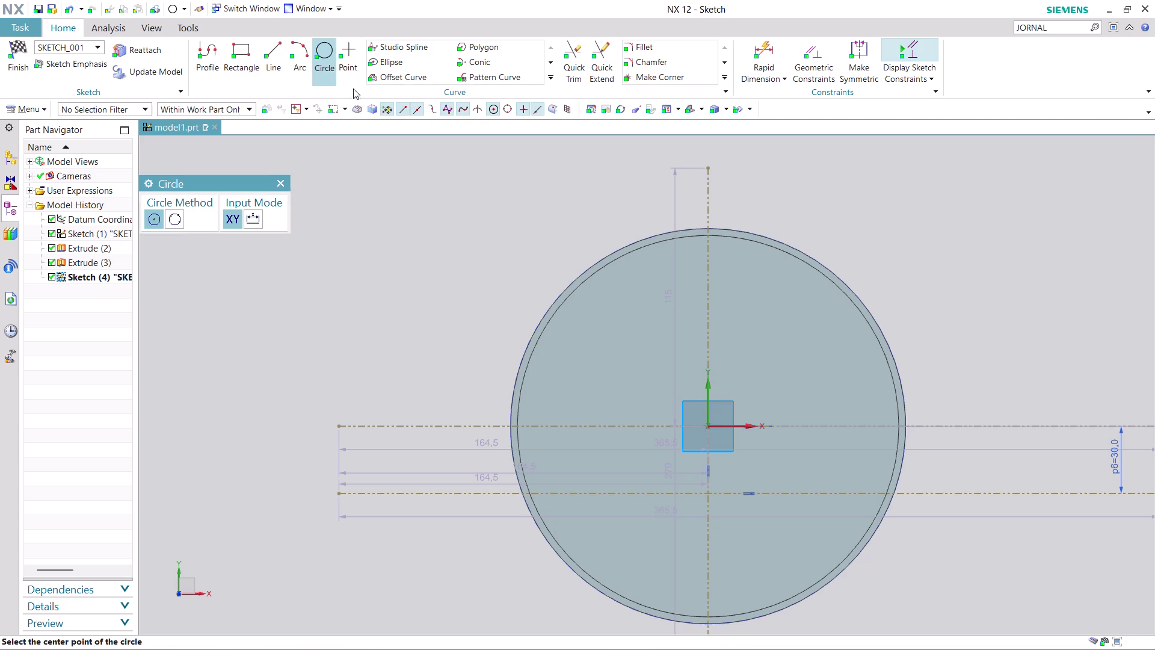
Draw a 70 mm diameter circle centred on the vertical line where it crosses the lower line.
scroll(up, 3)
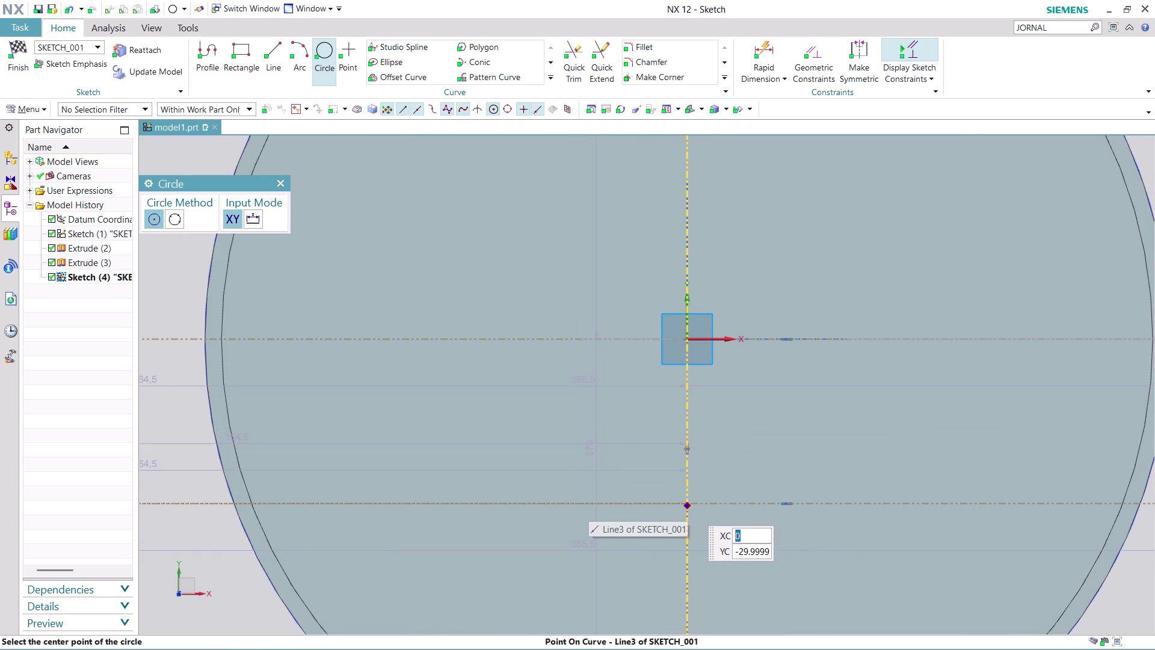
click(688, 505)
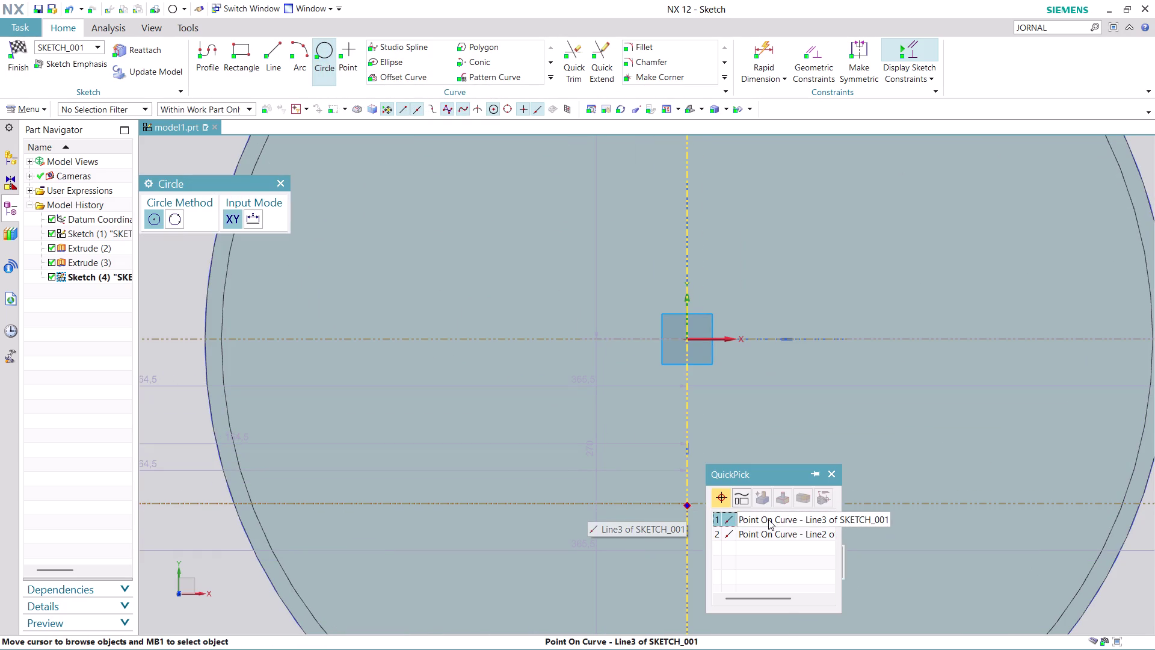
click(768, 519)
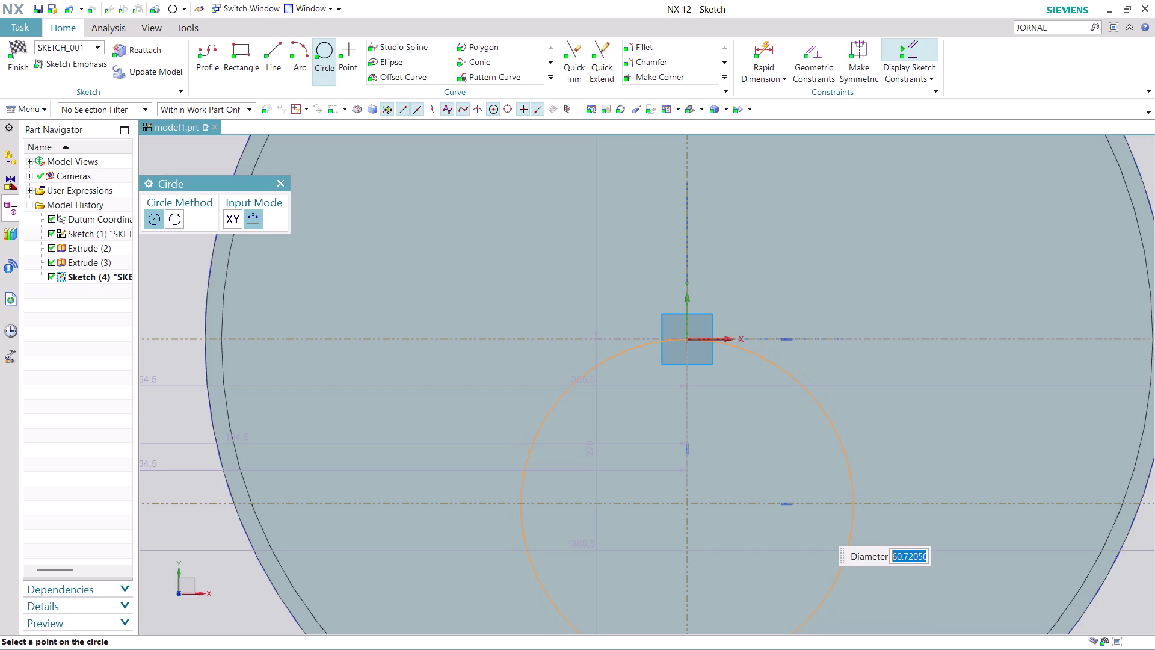
text(7)
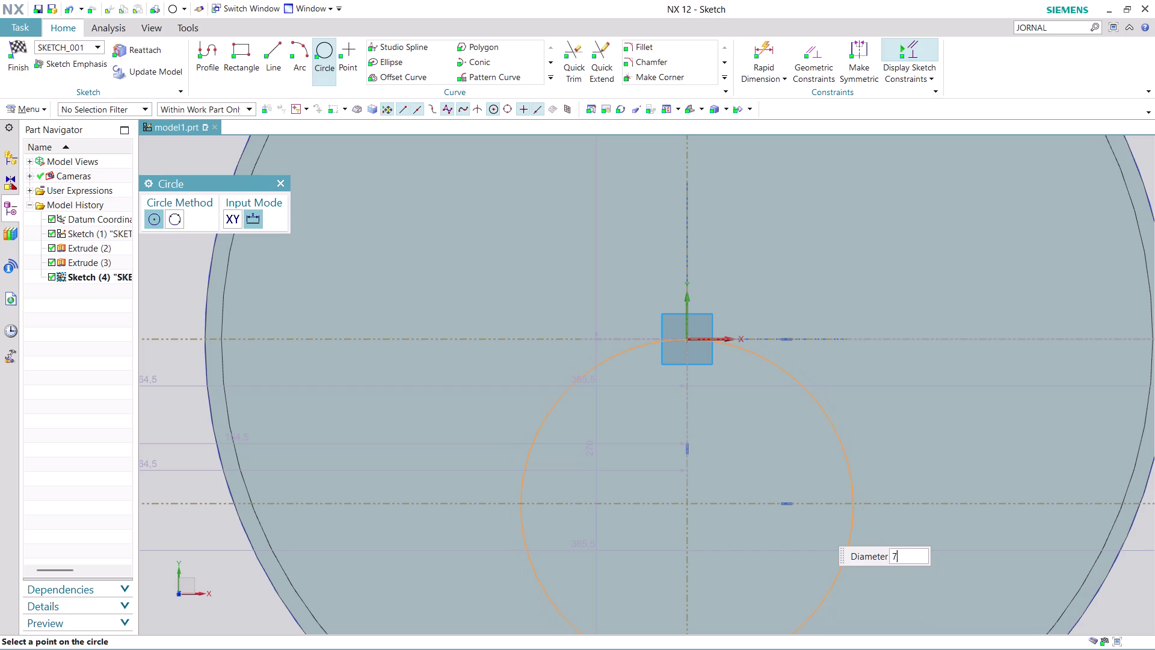
text(0)
key(Return)
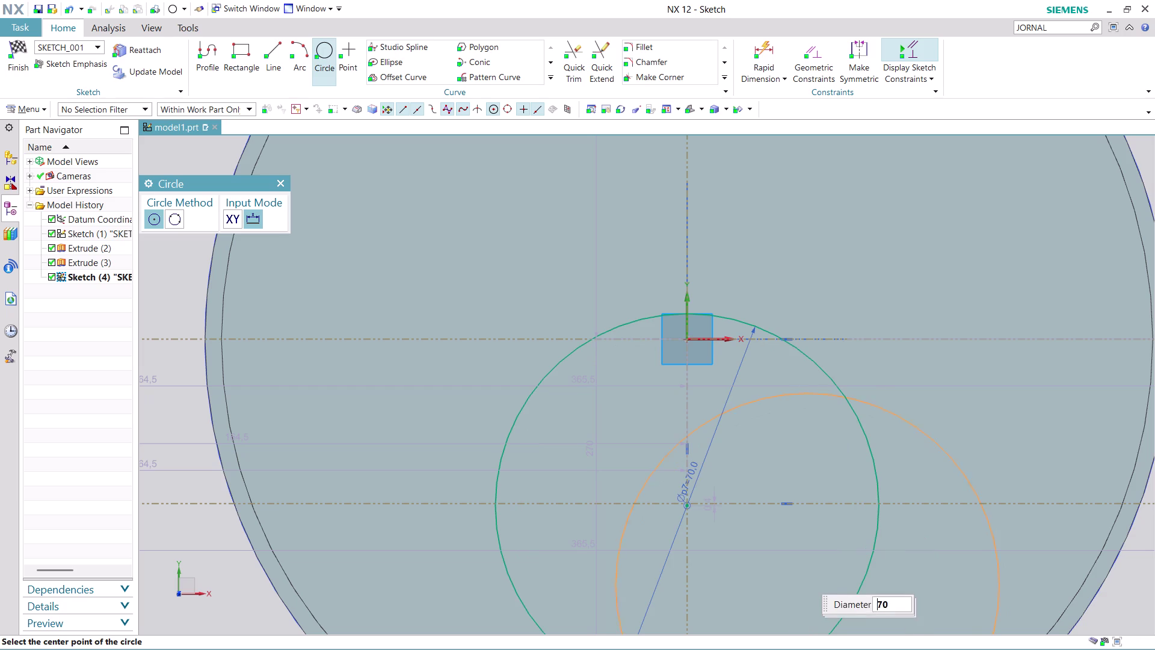